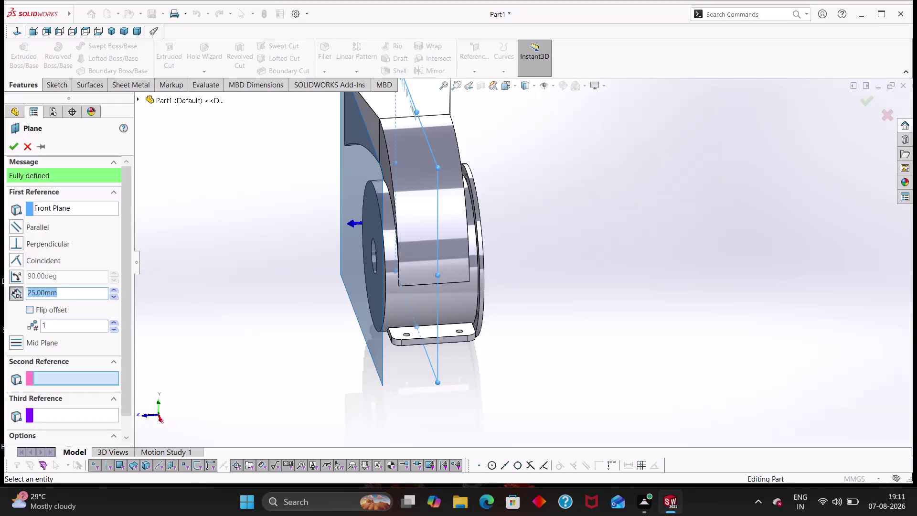
Create Plane3, 25 mm from the Front Plane, and start Sketch17 on it.
click(14, 142)
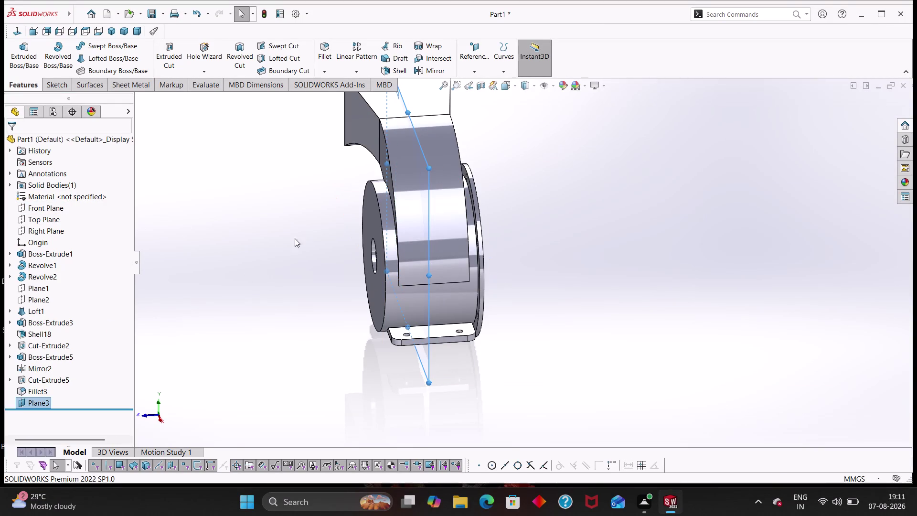
right_click(21, 402)
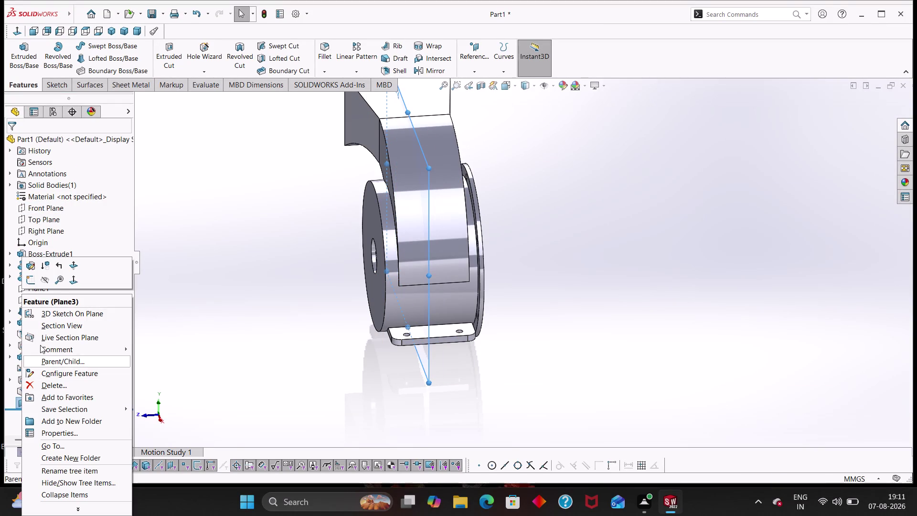
click(32, 277)
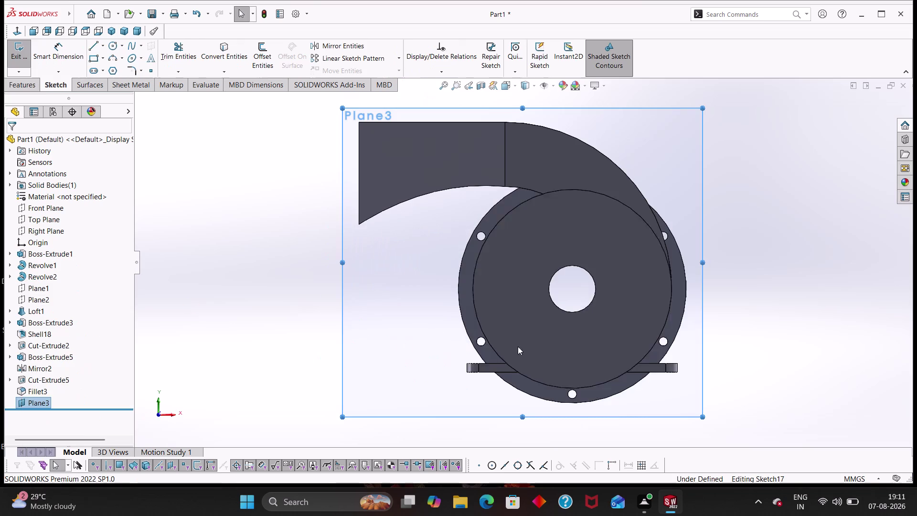
scroll(down, 3)
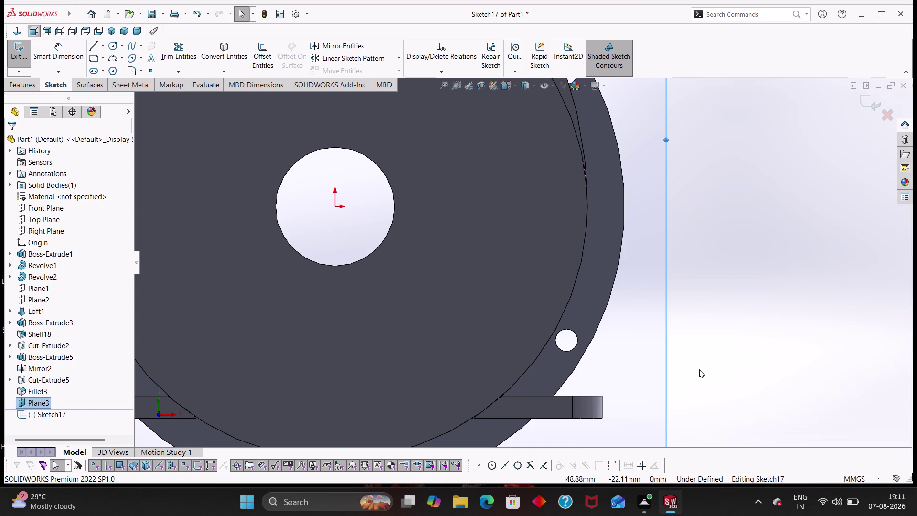
right_drag(700, 368, 661, 365)
right_drag(738, 329, 664, 342)
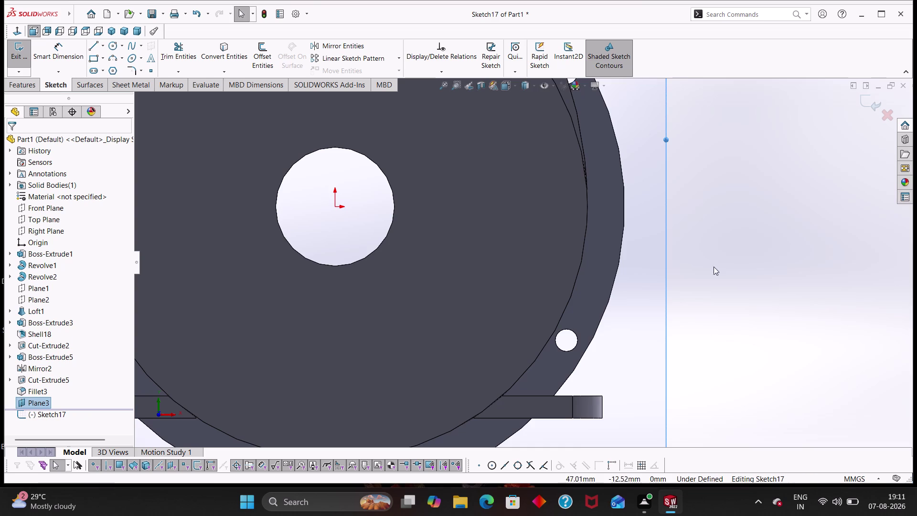
right_drag(775, 240, 683, 256)
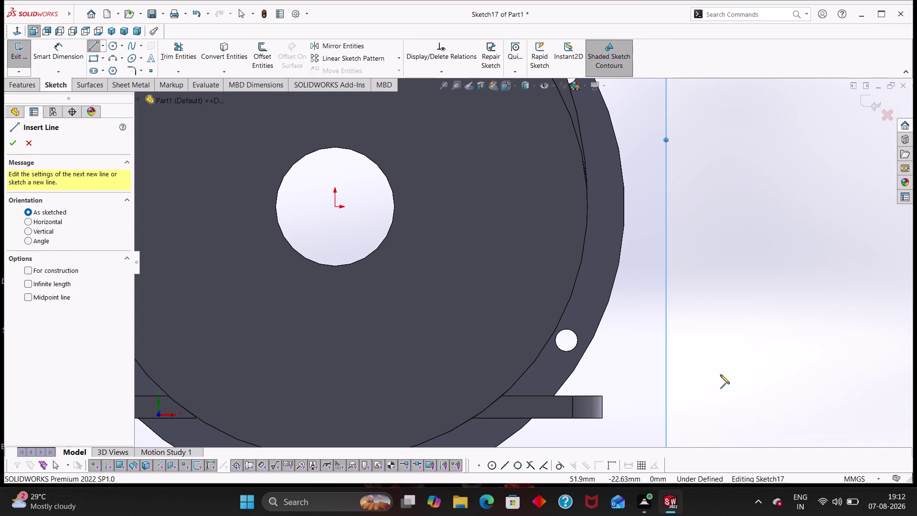
Orbit and pan the housing to inspect the right mounting foot.
middle_drag(720, 375, 705, 391)
middle_drag(706, 391, 723, 389)
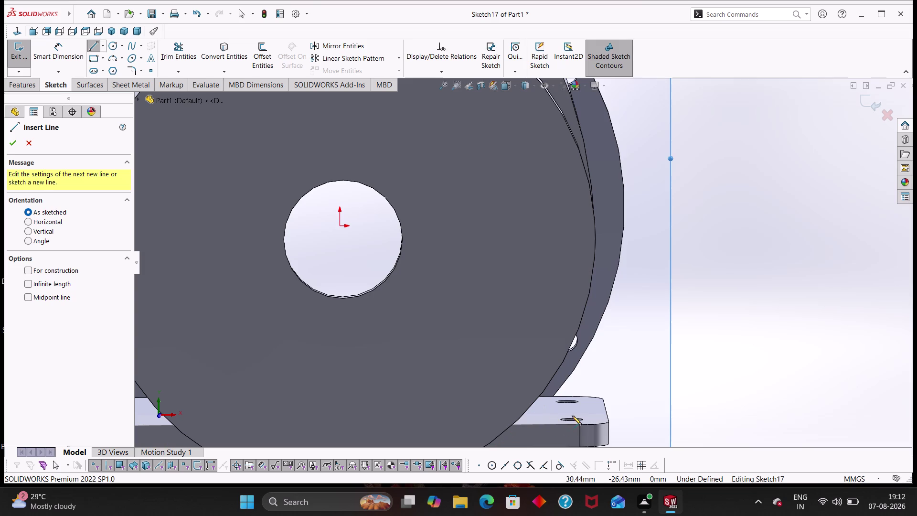
middle_drag(689, 363, 656, 392)
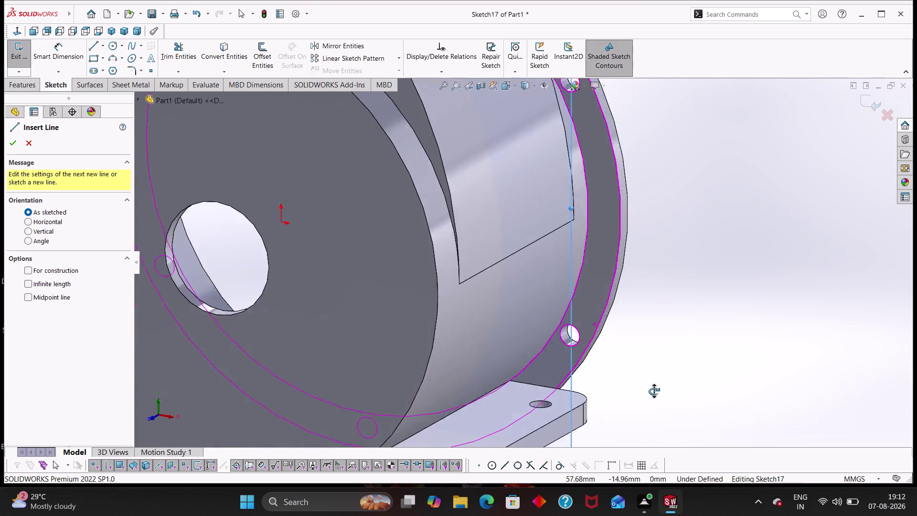
middle_drag(656, 392, 654, 376)
scroll(up, 3)
middle_drag(601, 364, 616, 364)
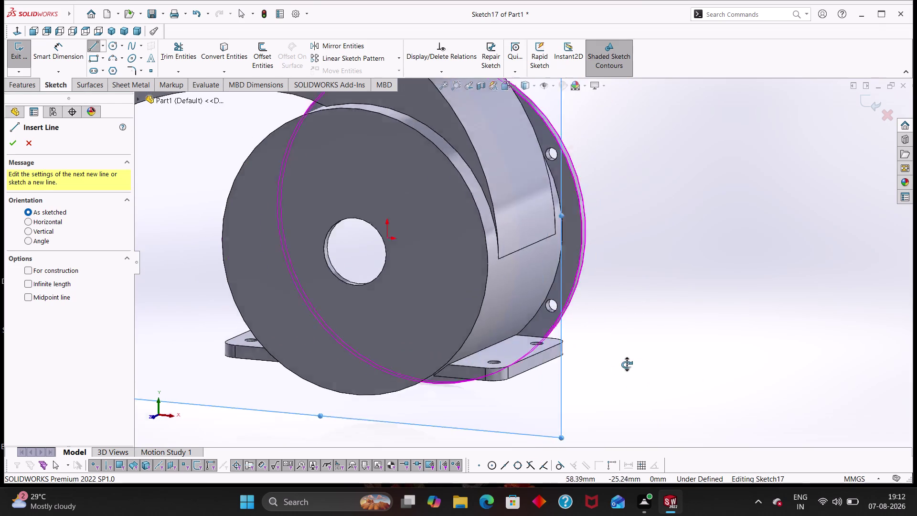
middle_drag(615, 365, 636, 369)
scroll(down, 3)
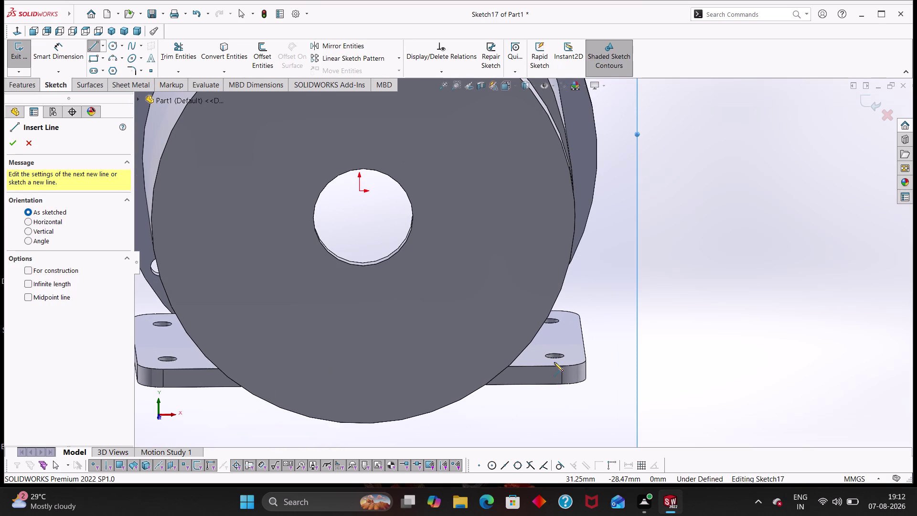
scroll(down, 3)
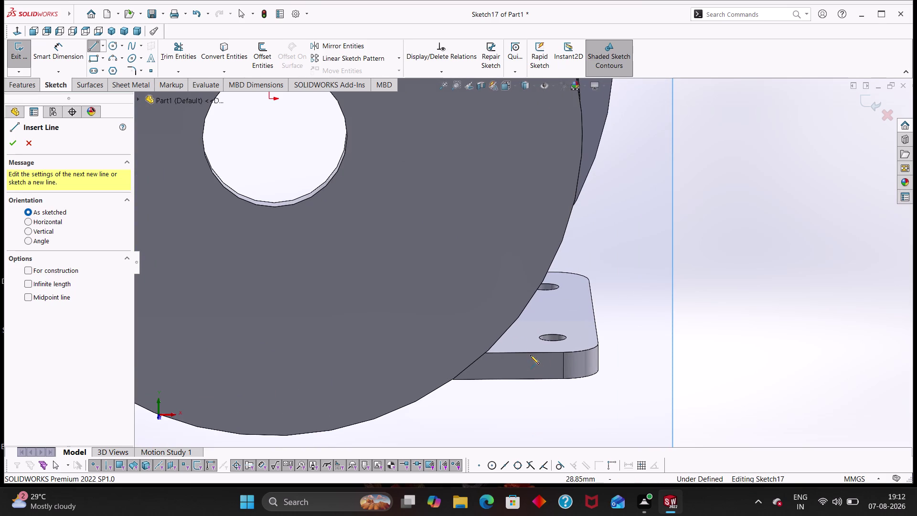
middle_drag(532, 351, 528, 316)
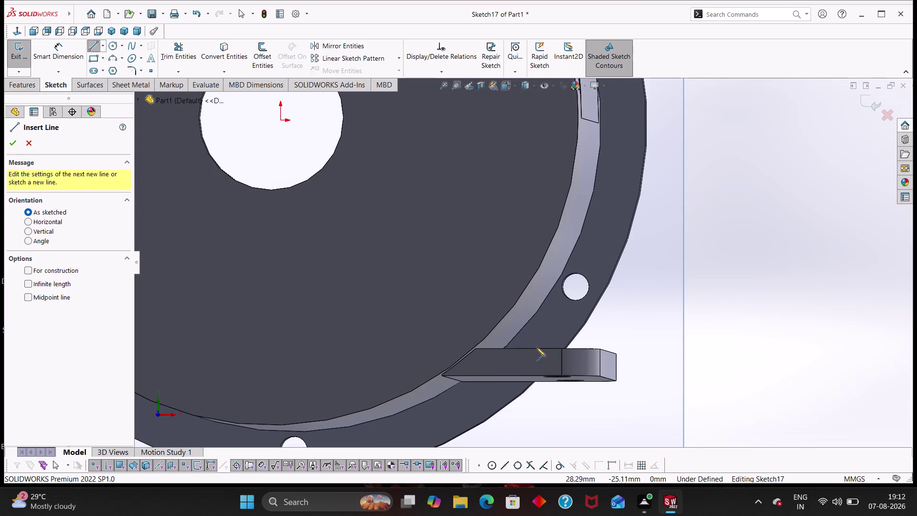
middle_drag(601, 336, 604, 345)
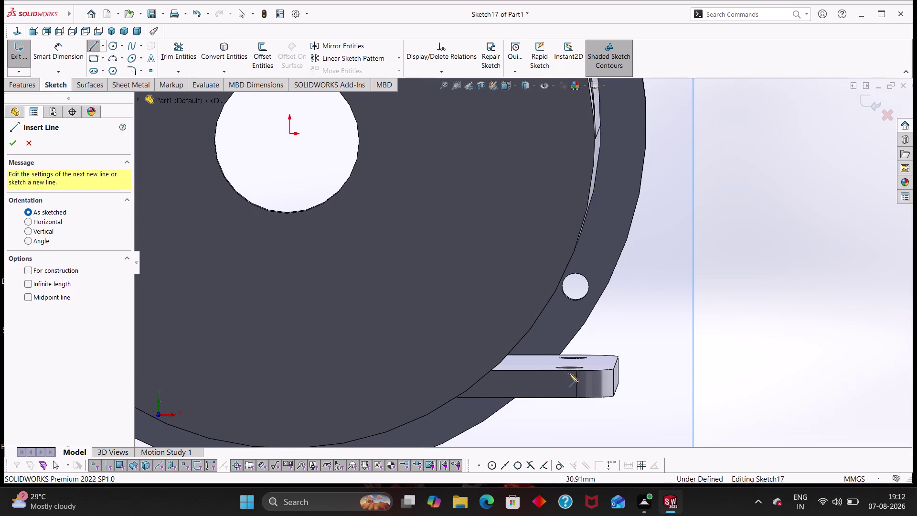
Select Plane3 and view it Normal To.
click(31, 142)
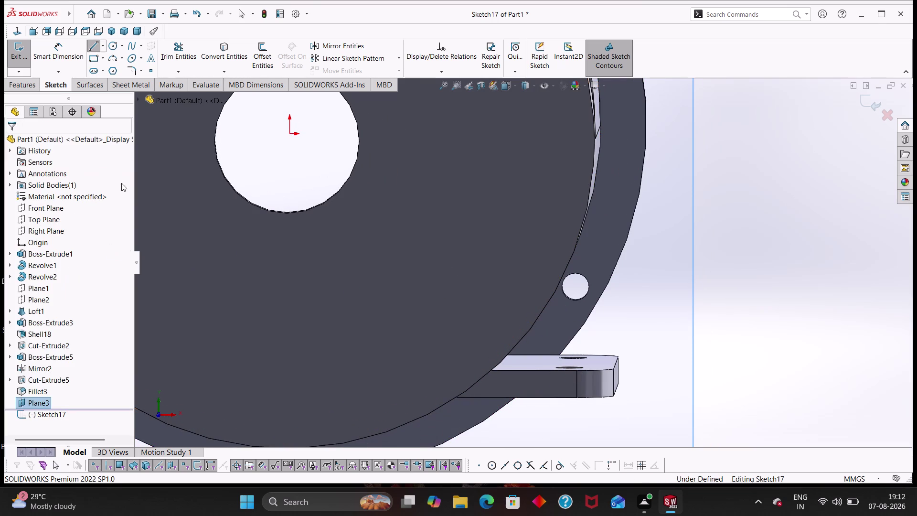
right_click(464, 331)
click(745, 318)
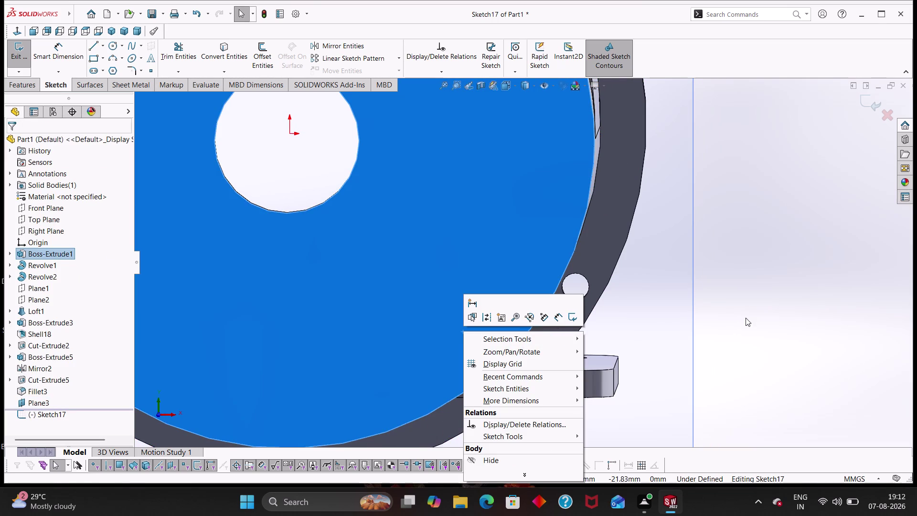
click(37, 401)
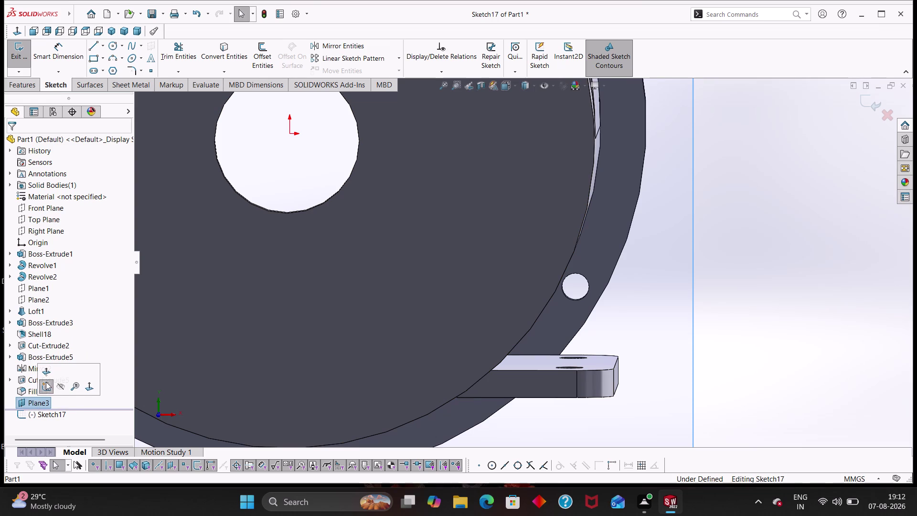
click(88, 390)
scroll(down, 3)
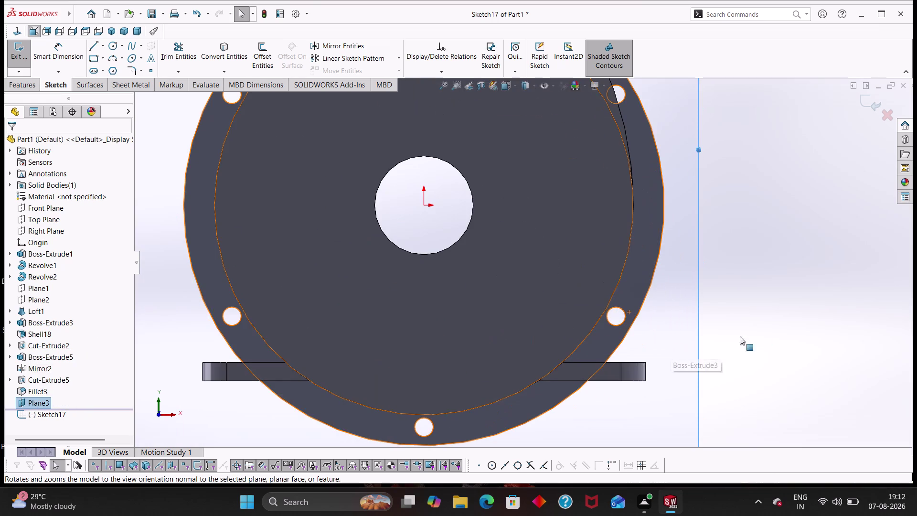
Draw a vertical line from the right foot's top edge to the flange's outer edge.
right_drag(764, 331, 702, 333)
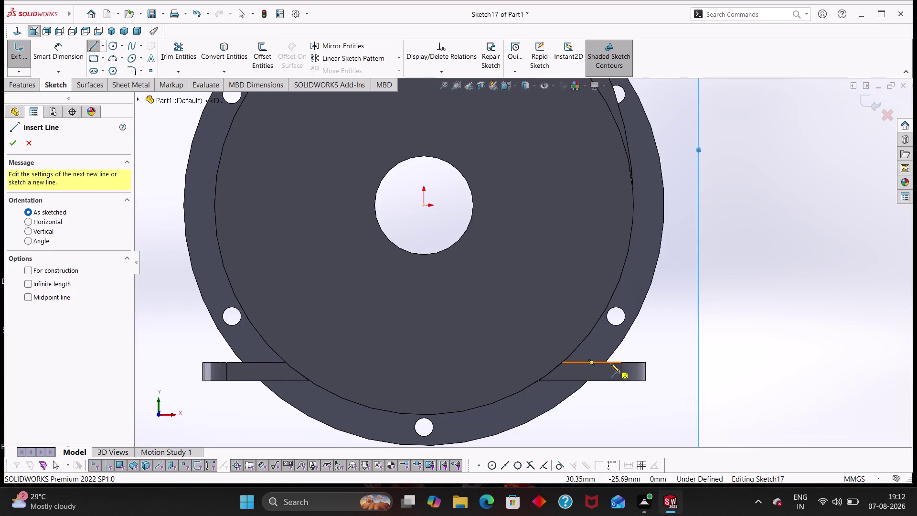
click(611, 363)
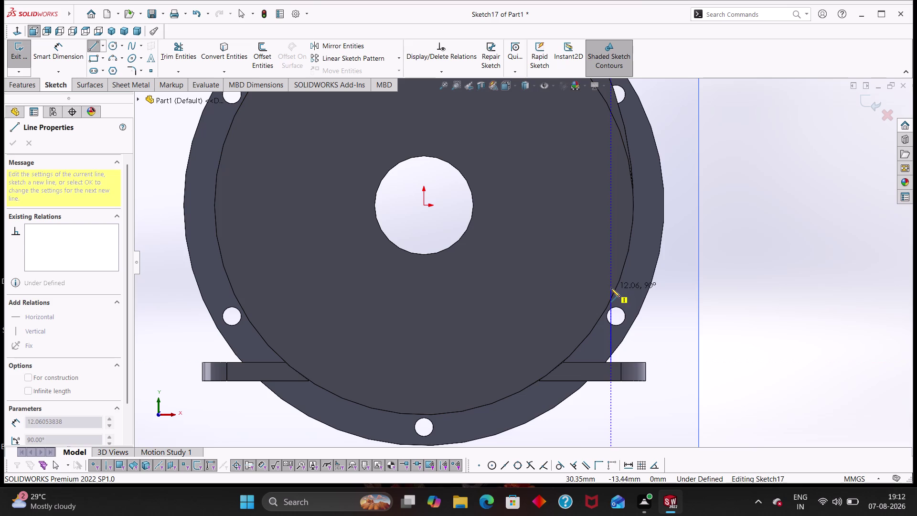
click(611, 288)
key(Escape)
key(Escape)
scroll(down, 3)
scroll(down, 3)
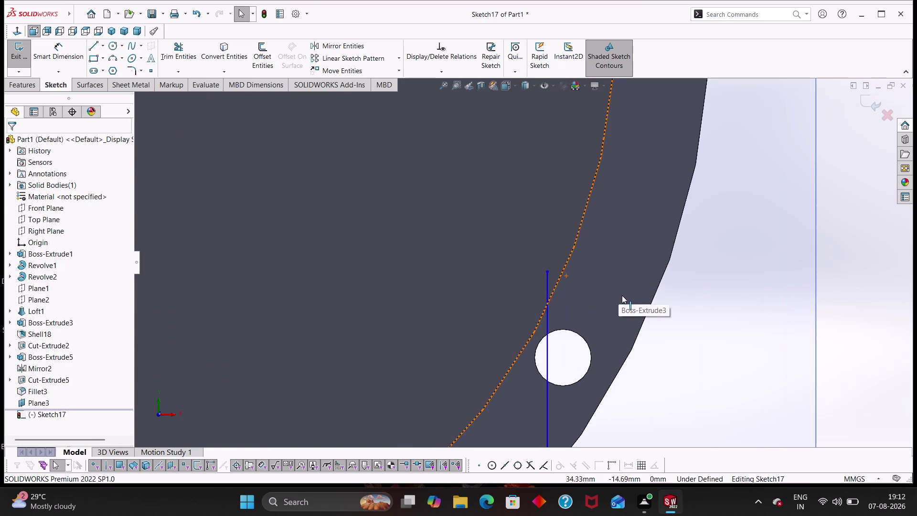
scroll(up, 3)
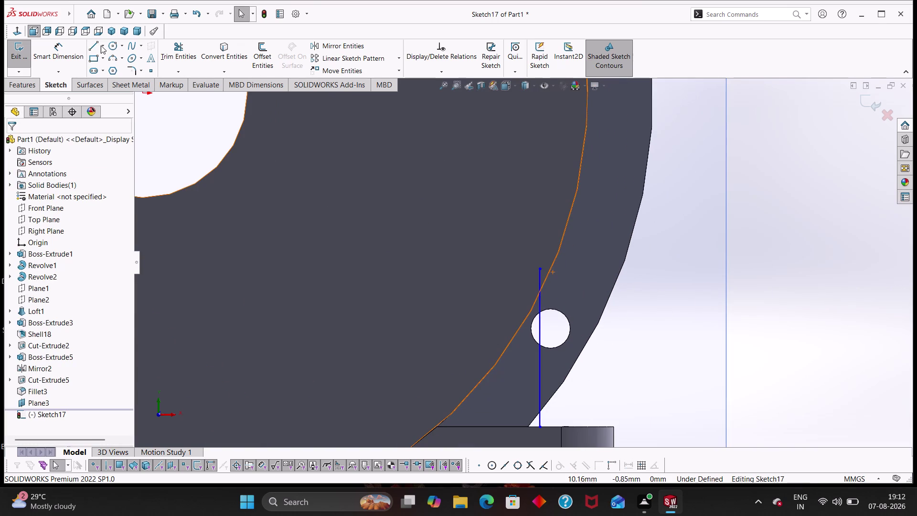
click(224, 55)
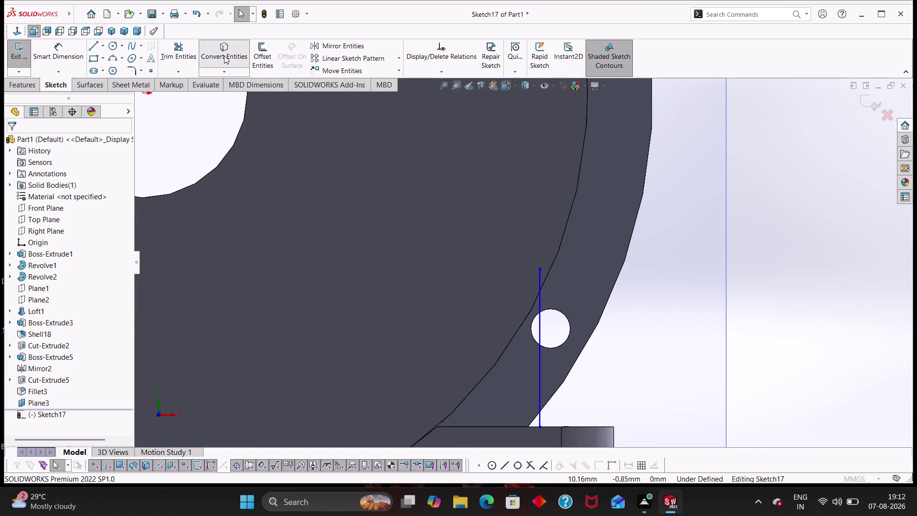
Convert the flange's outer edge into the sketch, then undo a trial trim.
click(521, 328)
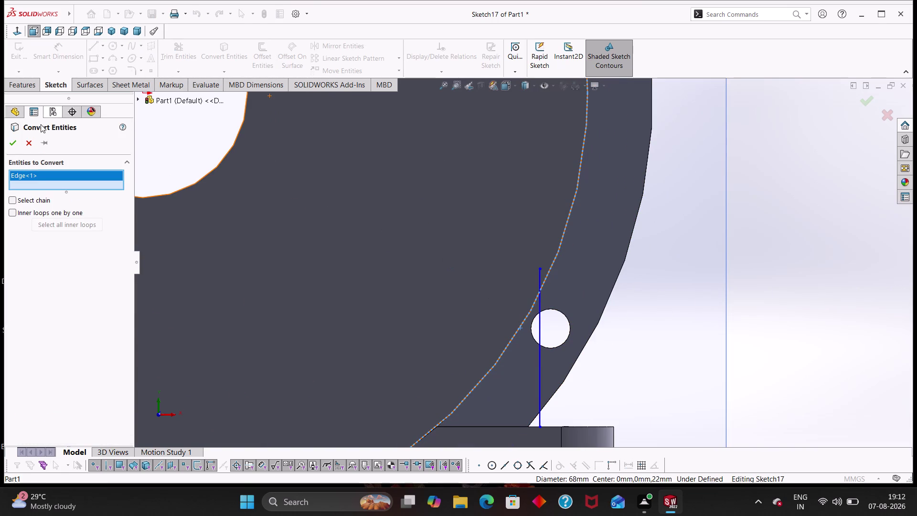
click(17, 144)
click(176, 52)
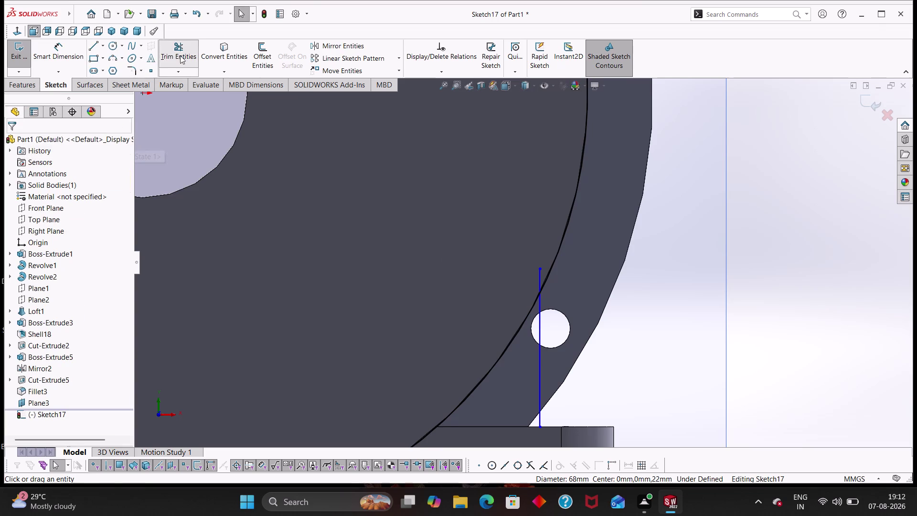
click(563, 238)
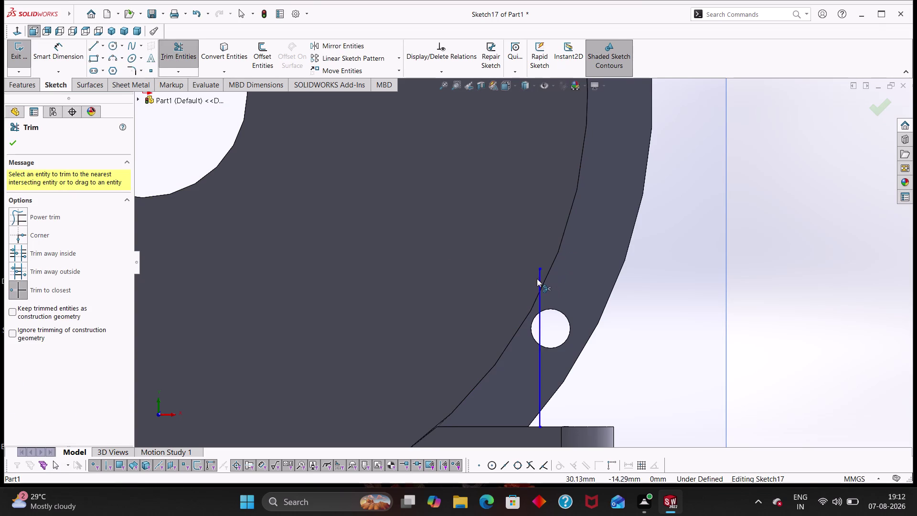
key(Escape)
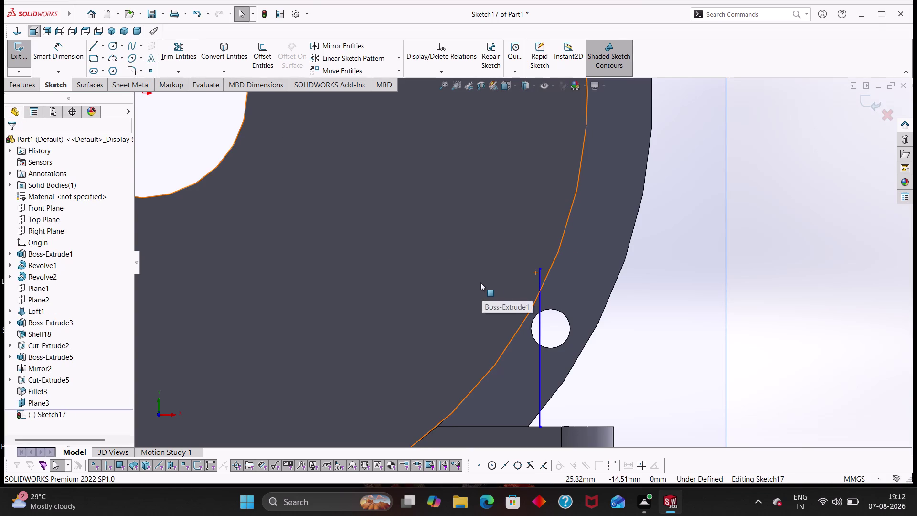
key(ctrl+z)
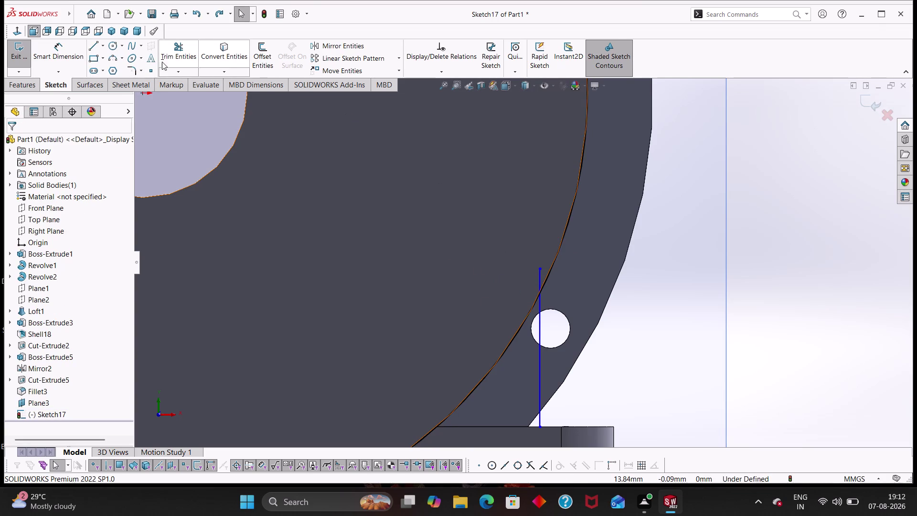
Retry Trim Entities on the sketch lines near the curved edge.
click(172, 53)
click(537, 278)
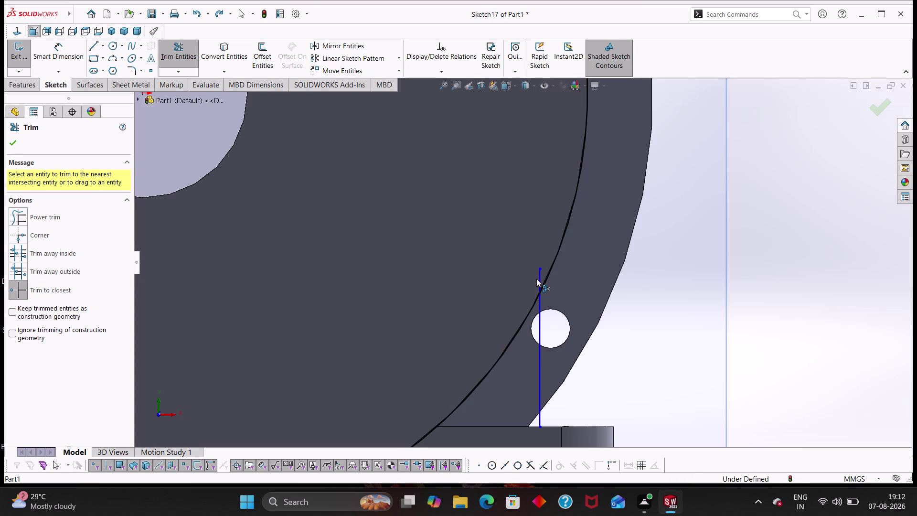
key(Escape)
click(181, 53)
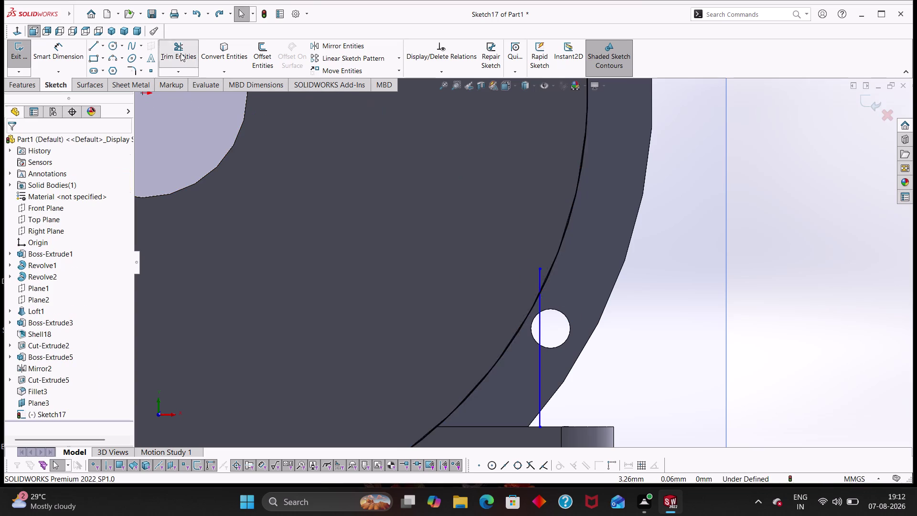
click(540, 270)
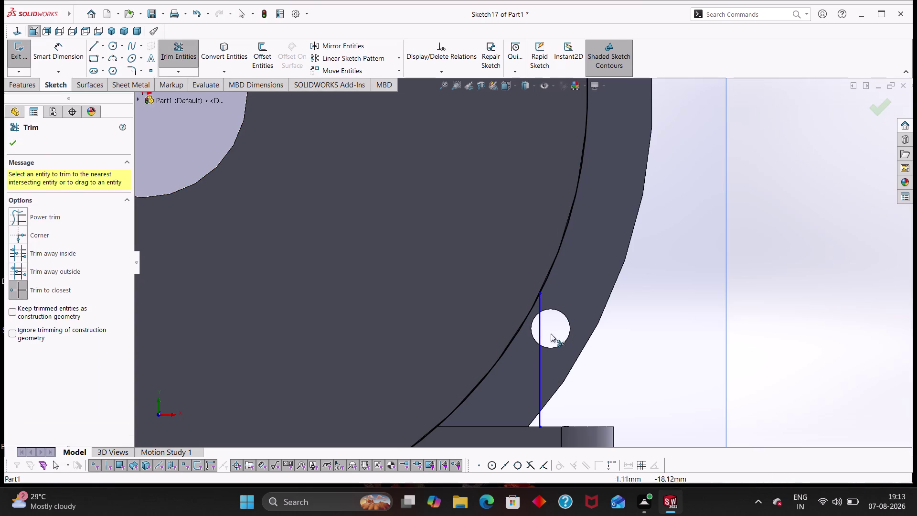
key(Escape)
scroll(down, 3)
scroll(up, 3)
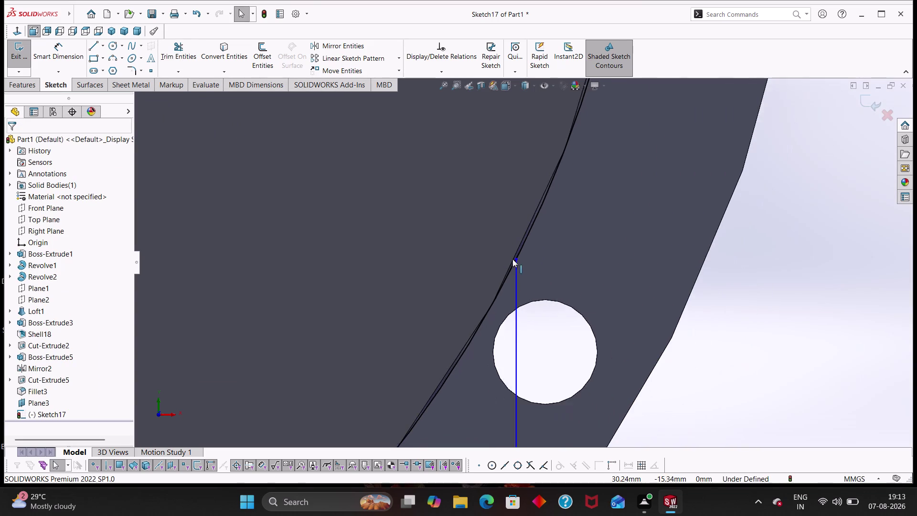
scroll(up, 3)
scroll(up, 3)
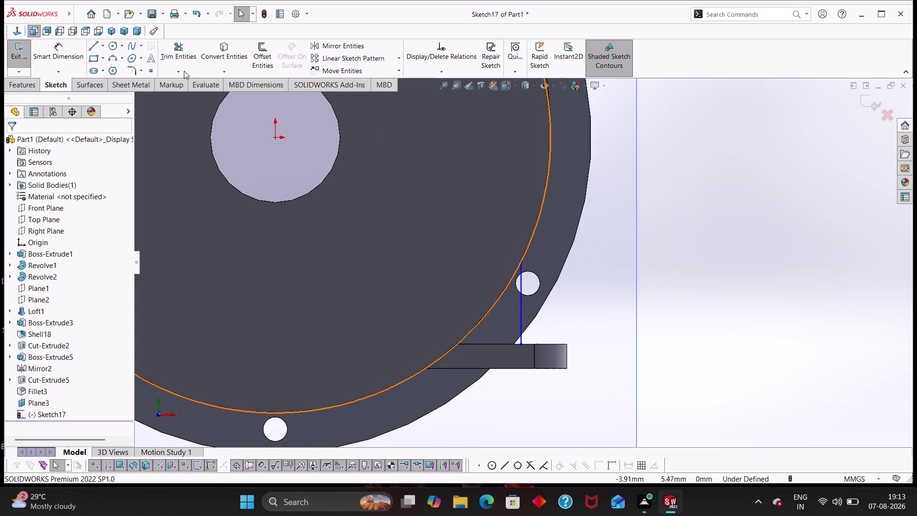
Trim away the unwanted rib sketch segment with Trim to closest.
click(189, 61)
click(556, 170)
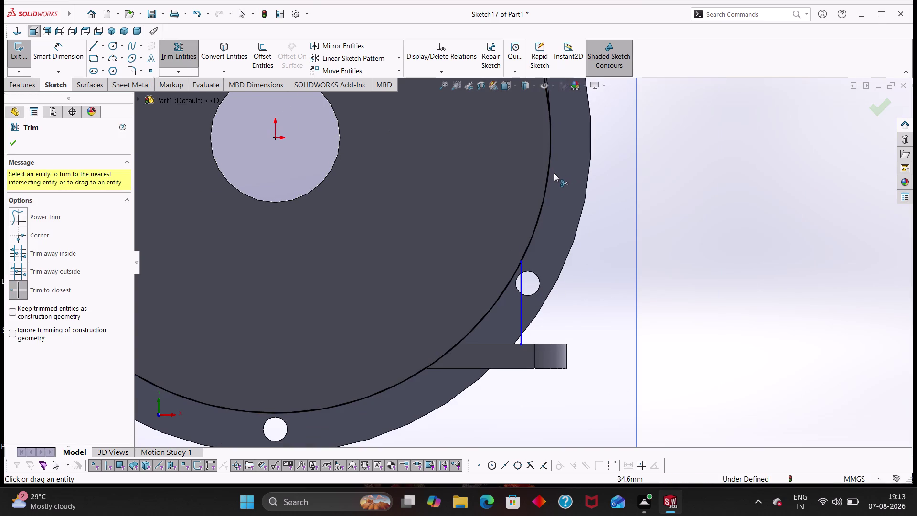
click(548, 172)
key(Escape)
key(Escape)
key(Escape)
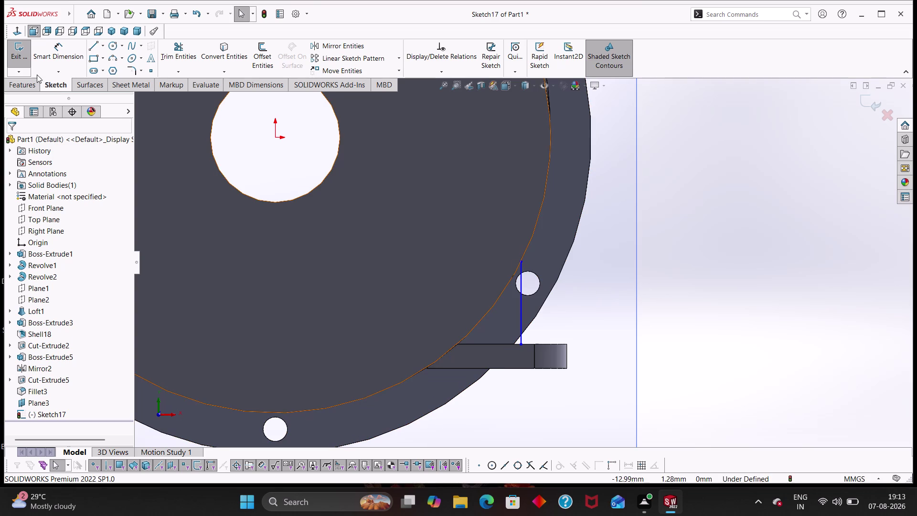
click(232, 60)
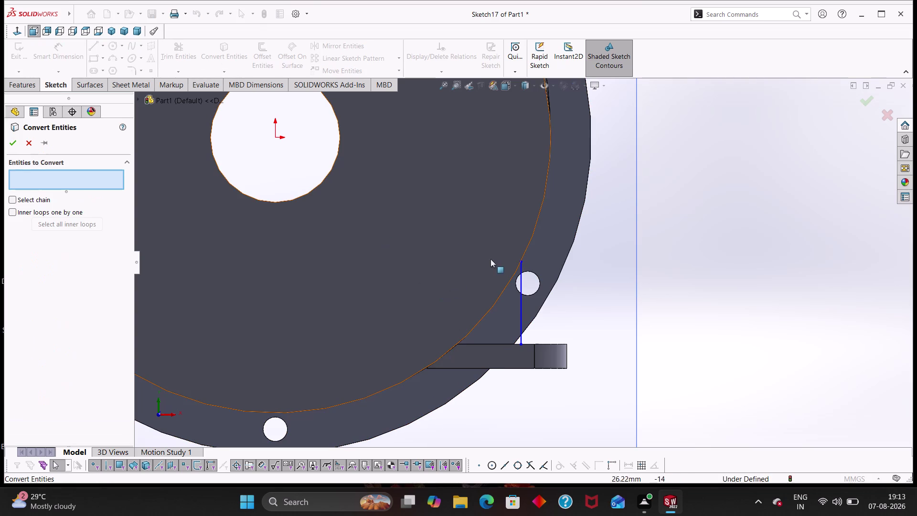
Convert the housing's circular outer edge into Sketch17.
click(533, 237)
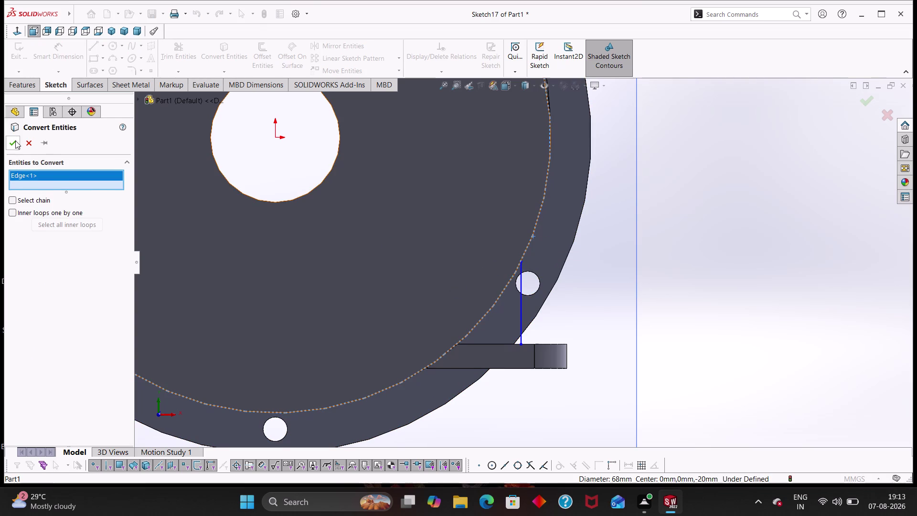
click(15, 141)
key(Escape)
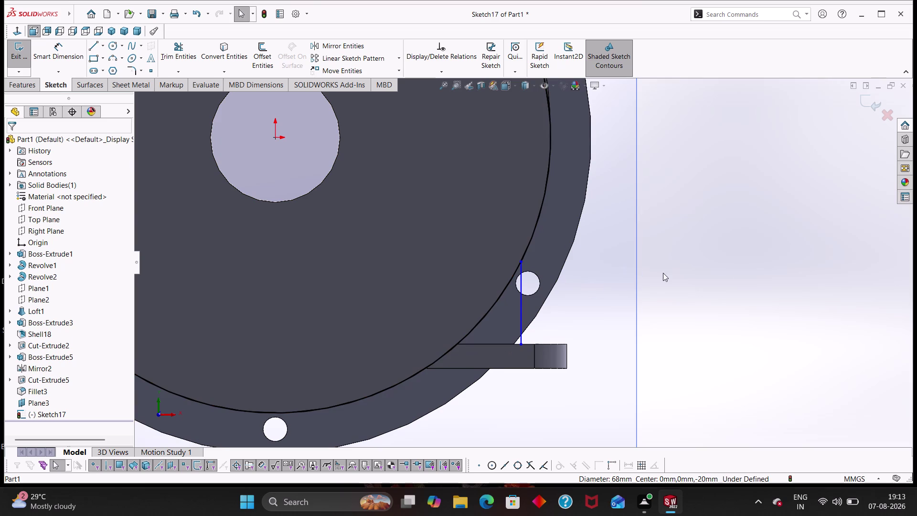
right_drag(731, 266, 601, 271)
key(Escape)
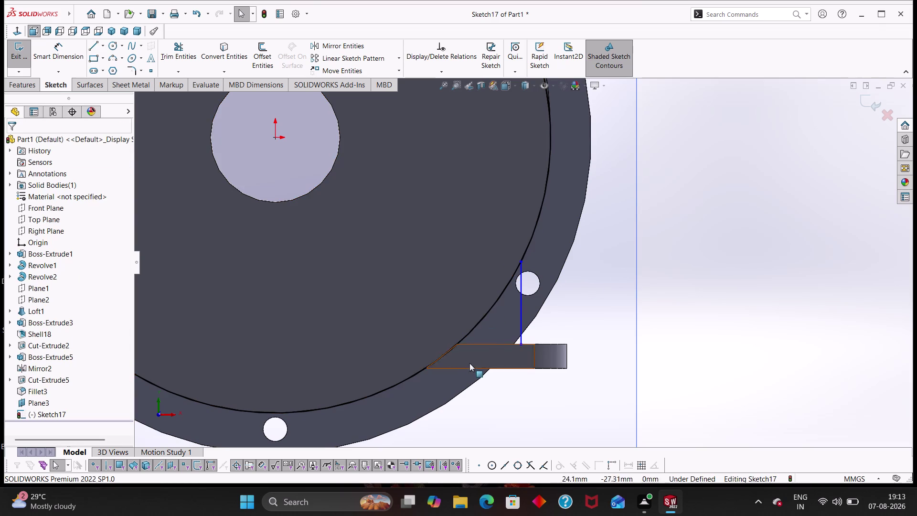
key(Escape)
key(Escape)
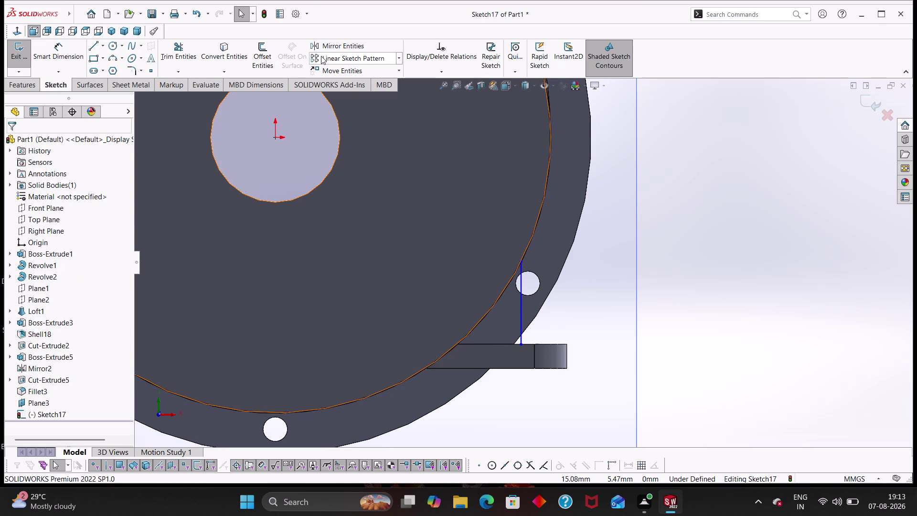
Convert the base plate's top edge into Sketch17.
click(212, 54)
scroll(down, 3)
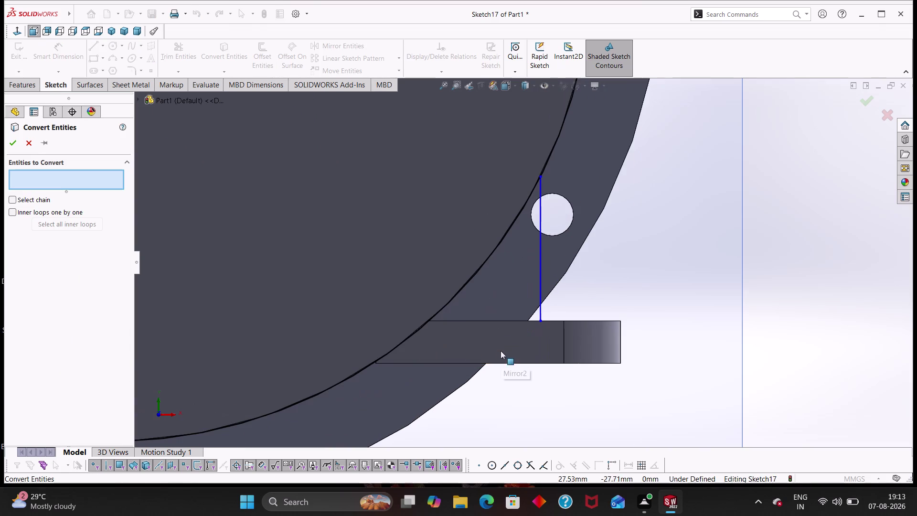
click(493, 322)
click(7, 144)
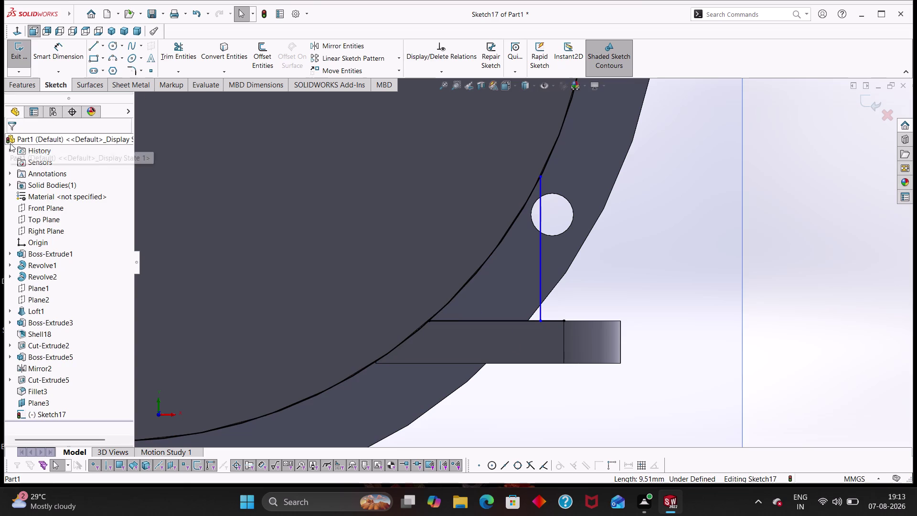
key(Escape)
scroll(down, 3)
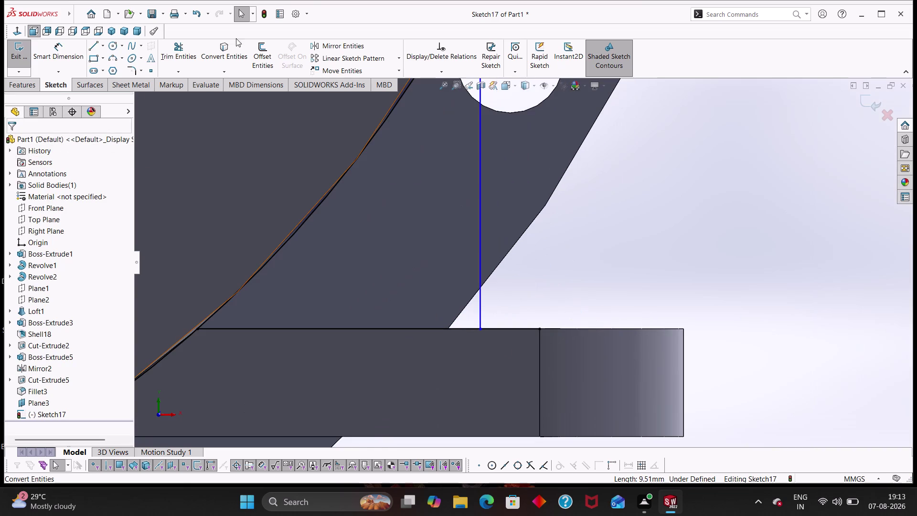
Trim the base edge line and excess arc, then orbit to check the triangle.
click(186, 48)
click(519, 329)
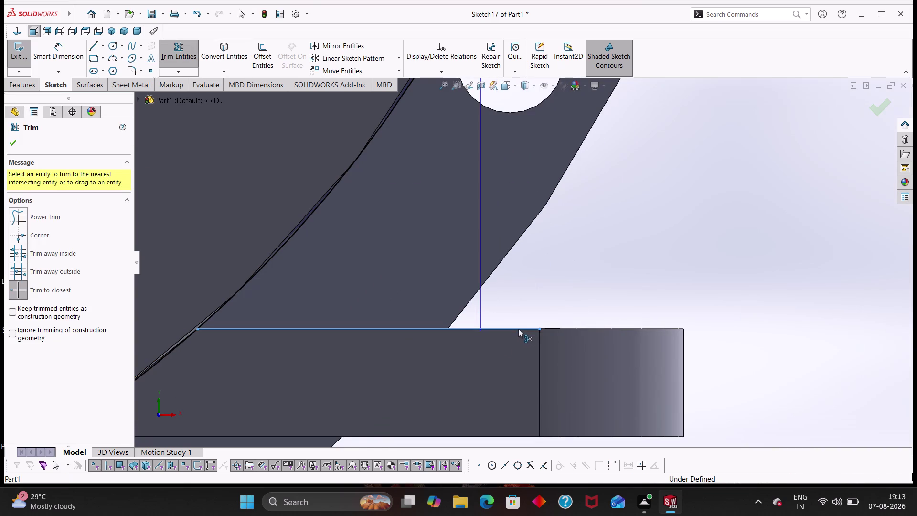
scroll(up, 3)
scroll(up, 3)
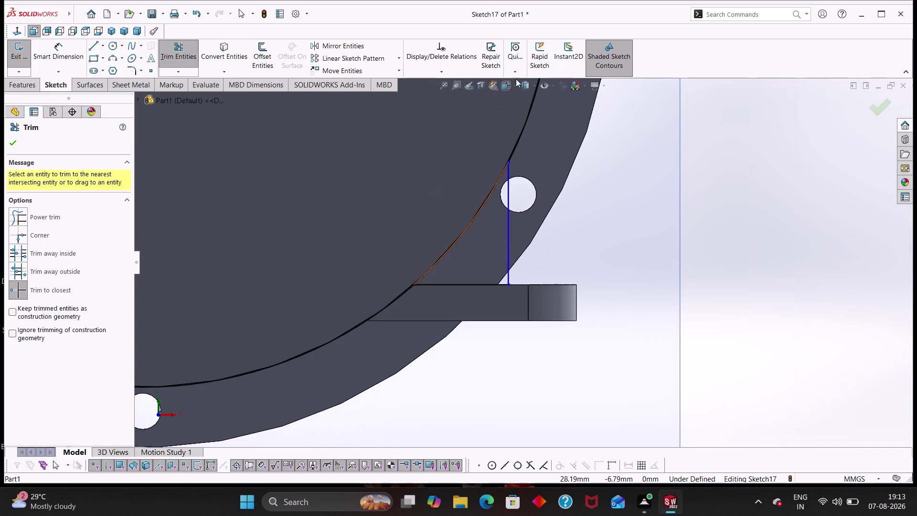
click(530, 124)
key(Escape)
key(Escape)
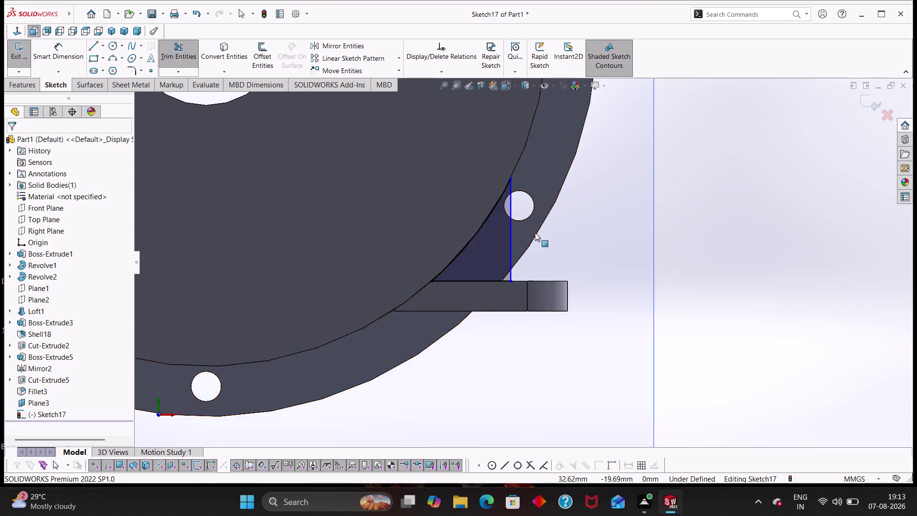
key(Escape)
middle_drag(687, 234, 664, 273)
key(Escape)
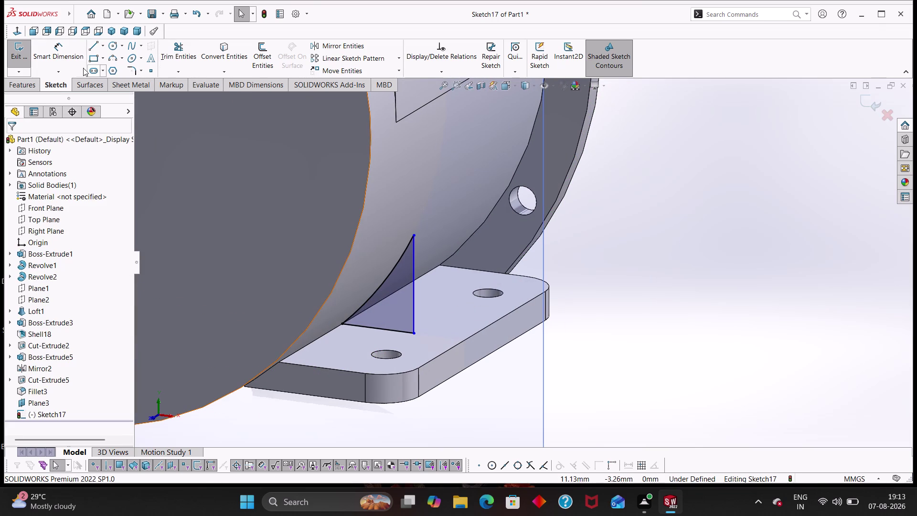
click(27, 81)
Extrude the triangle in the reversed direction to 2 mm, creating Boss-Extrude6.
click(29, 60)
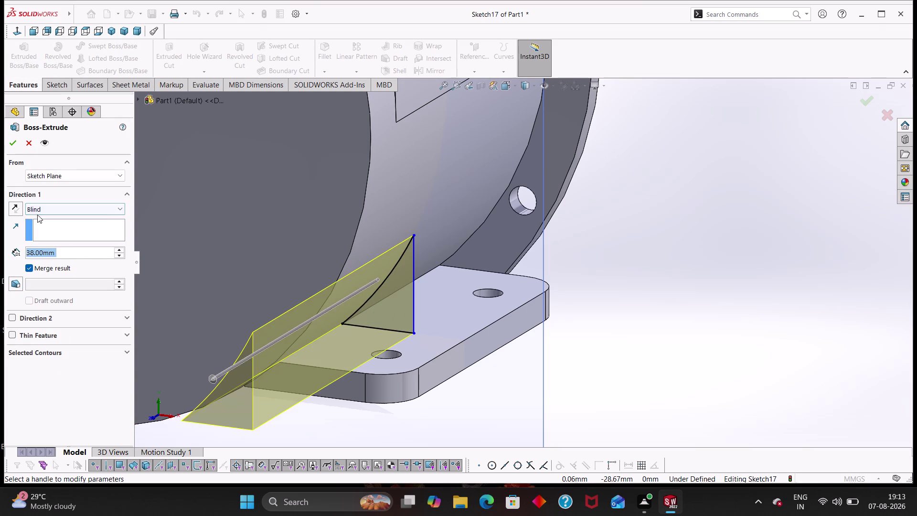
click(16, 211)
drag(71, 255, 0, 254)
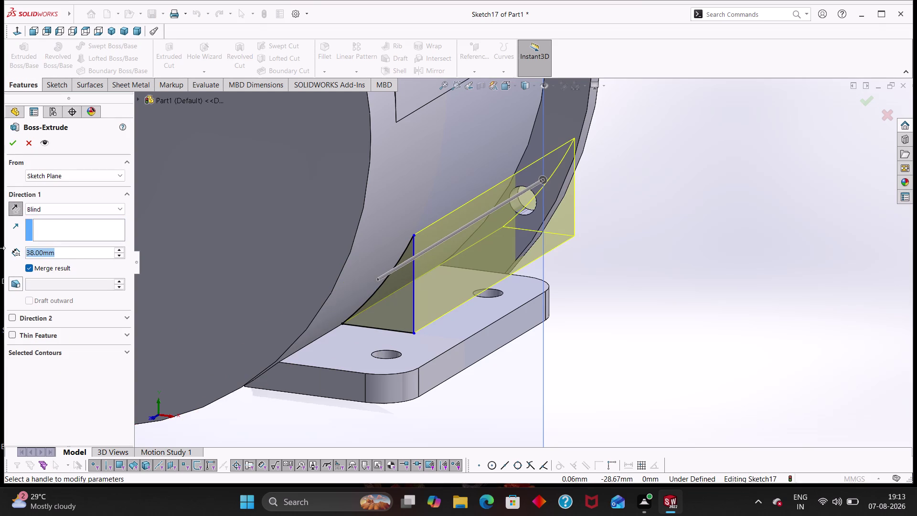
key(2)
key(Return)
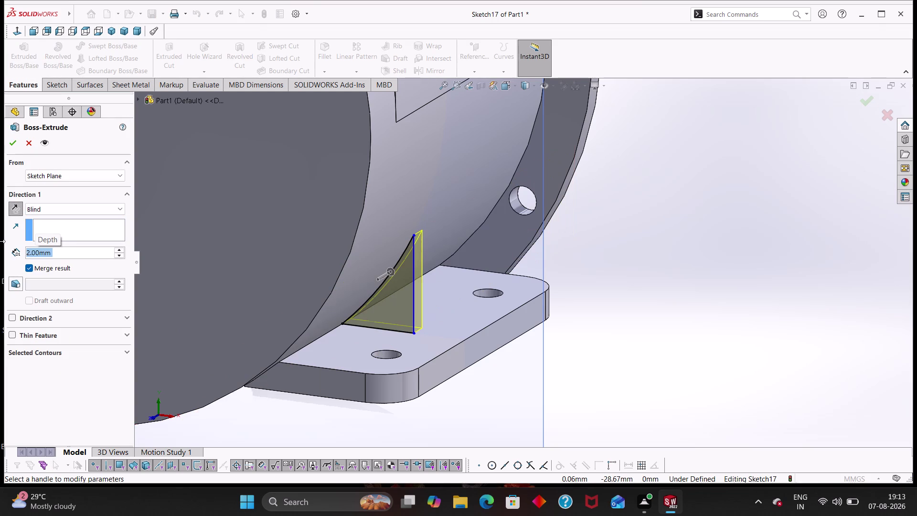
click(17, 143)
click(604, 344)
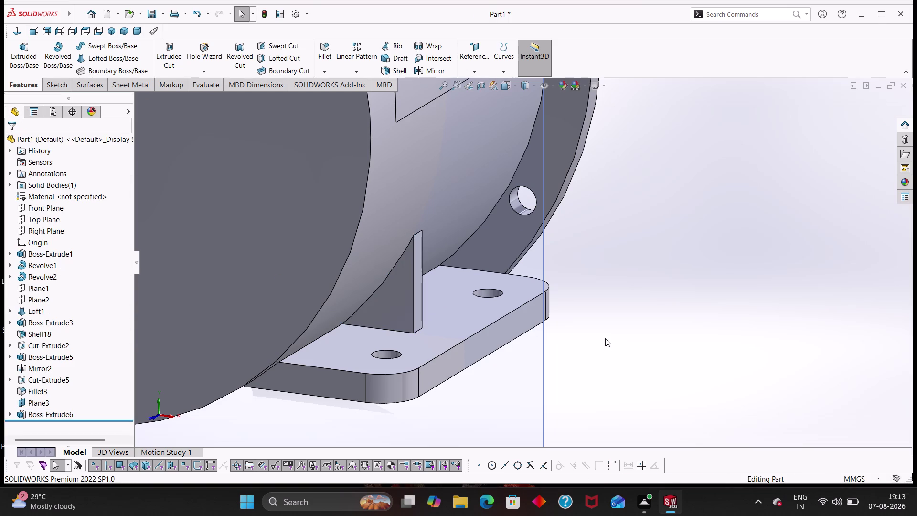
Orbit out to the whole housing and select the Front Plane.
middle_drag(617, 325, 586, 340)
scroll(up, 3)
scroll(up, 3)
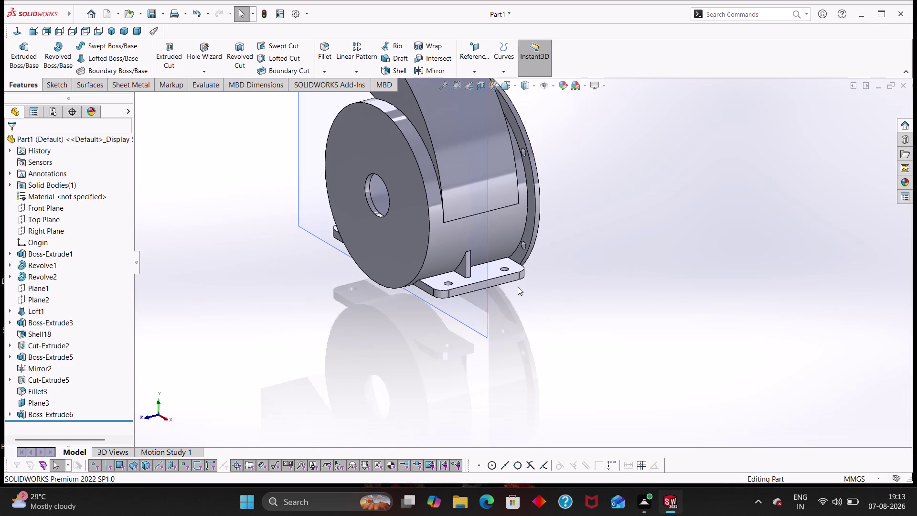
middle_drag(530, 296, 548, 326)
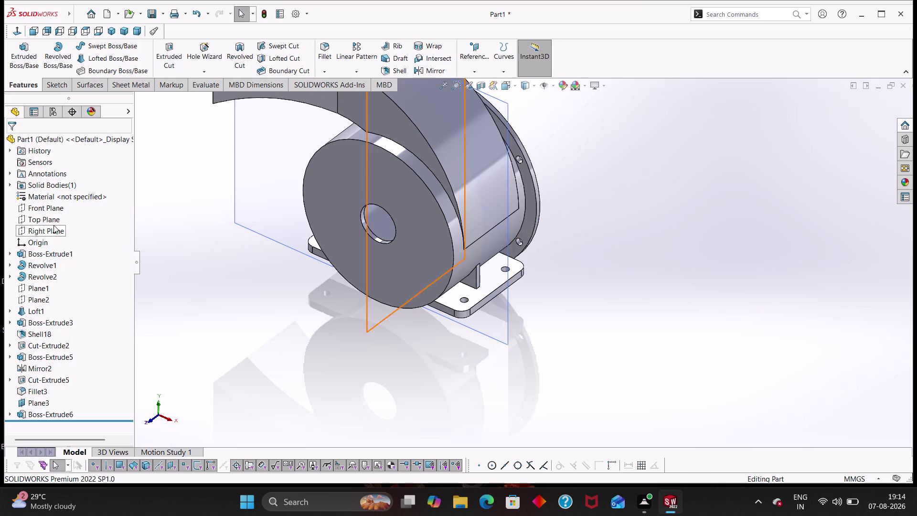
click(50, 210)
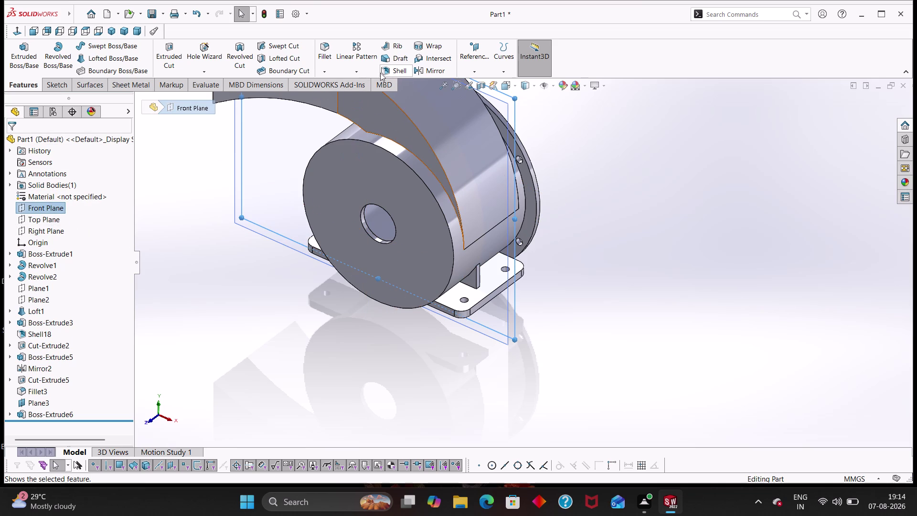
Mirror the new rib across the Front Plane, creating Mirror3.
click(364, 70)
click(365, 104)
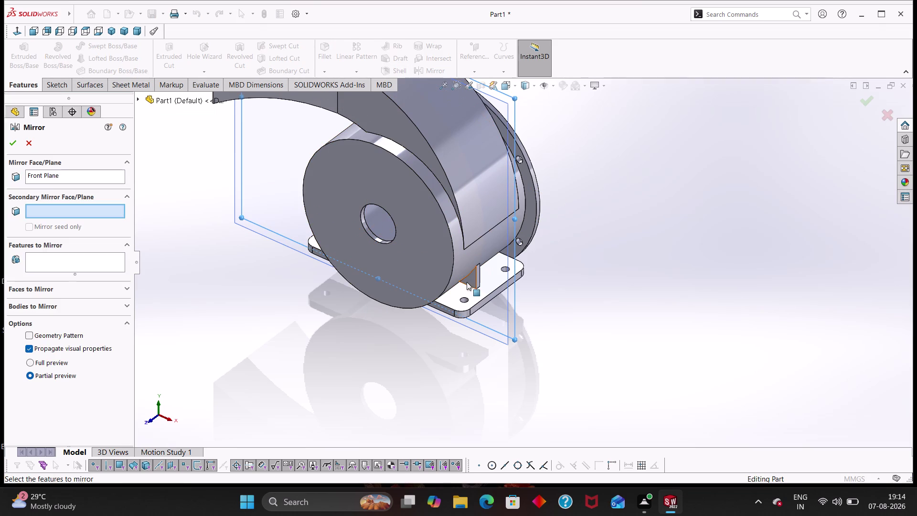
scroll(down, 3)
click(35, 258)
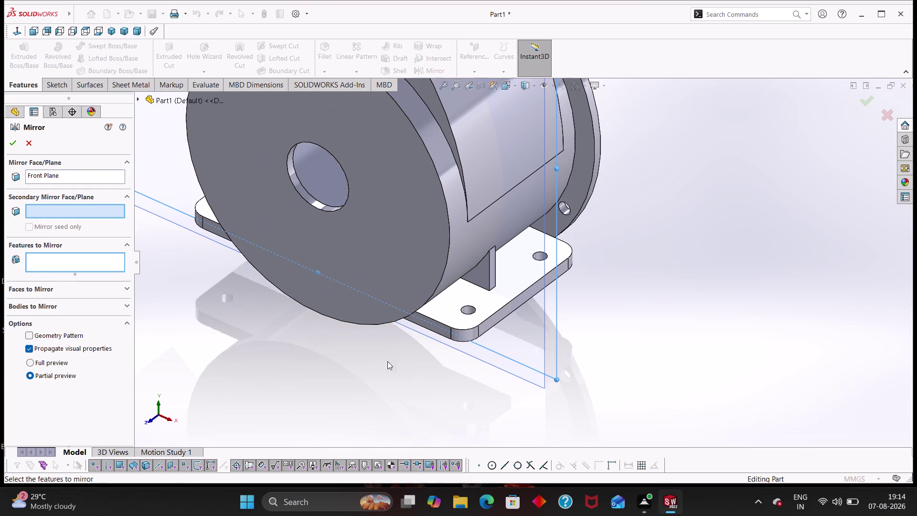
click(490, 275)
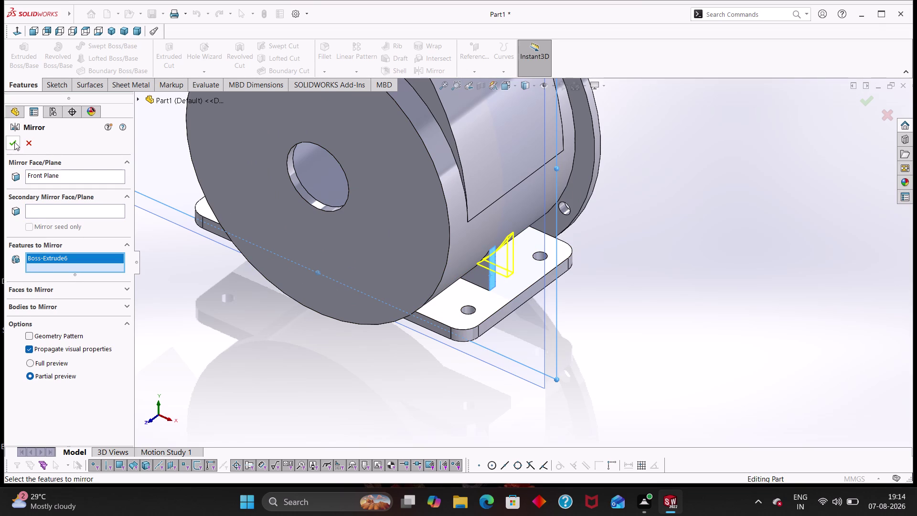
click(14, 142)
Select the Right Plane in the FeatureManager tree.
scroll(up, 3)
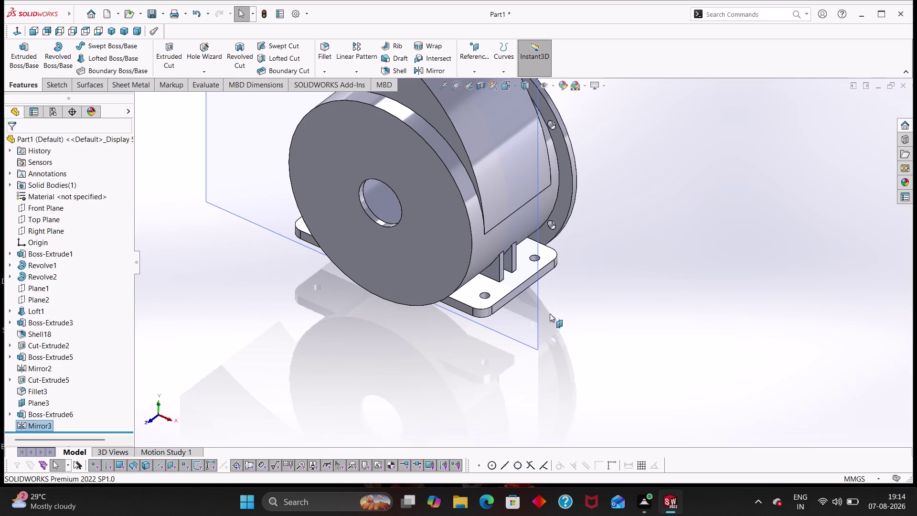
right_click(528, 328)
click(563, 317)
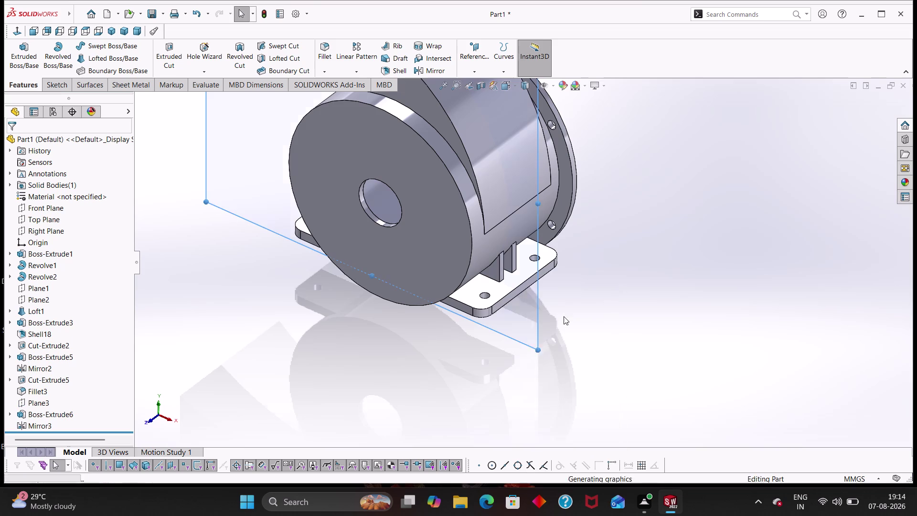
scroll(up, 3)
middle_click(500, 362)
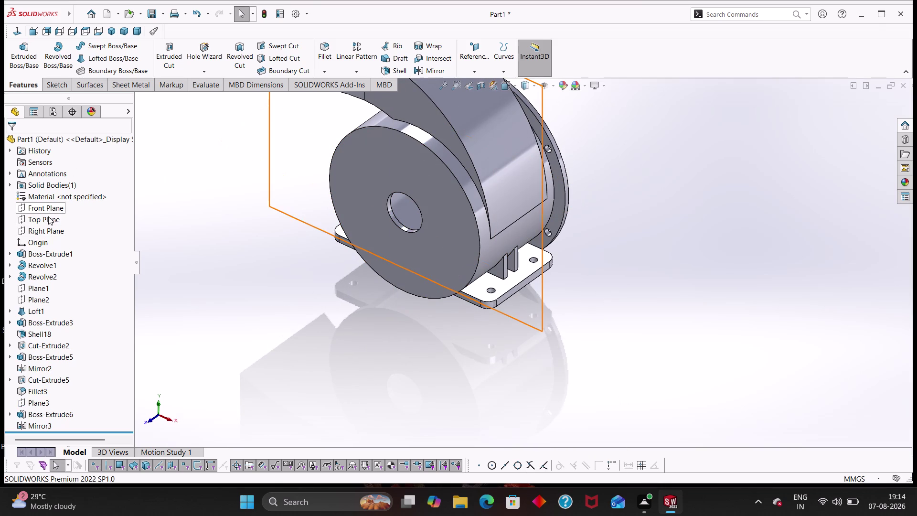
click(46, 229)
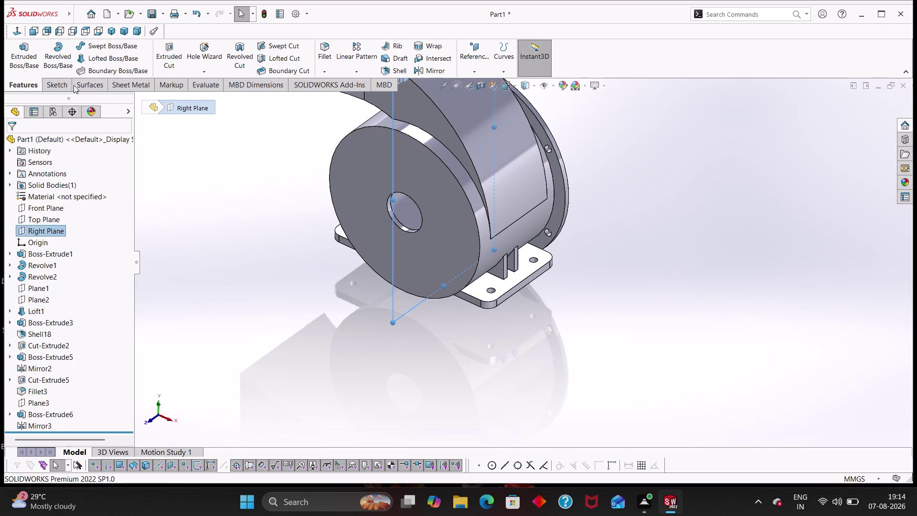
click(367, 69)
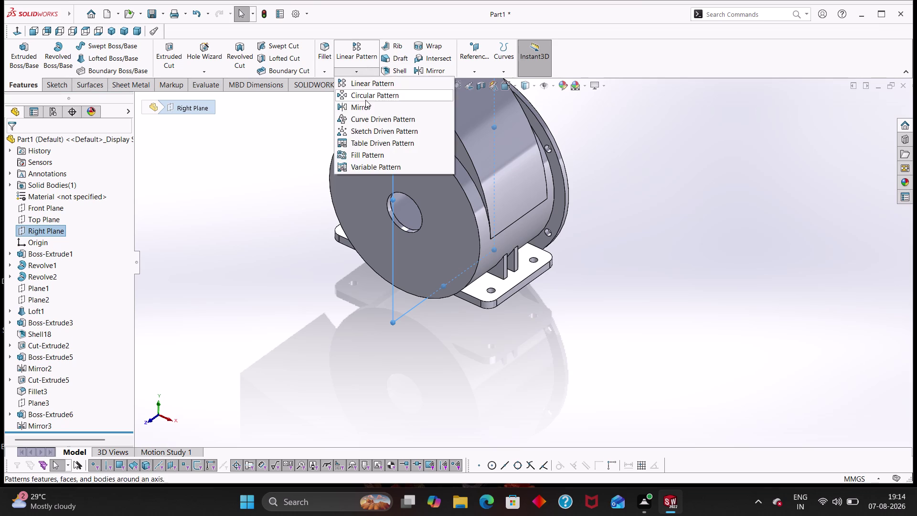
Add Boss-Extrude6 and Mirror3 to a Mirror about the Right Plane and accept it.
click(363, 106)
scroll(down, 3)
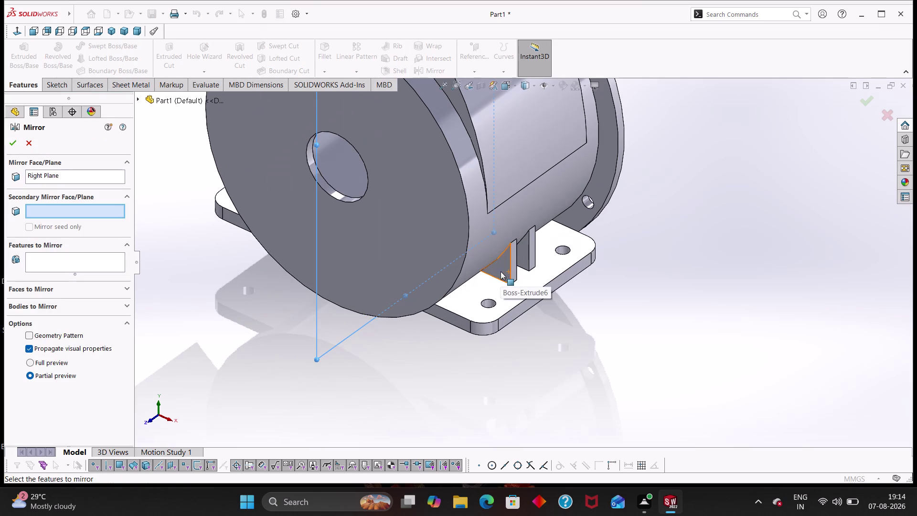
click(101, 259)
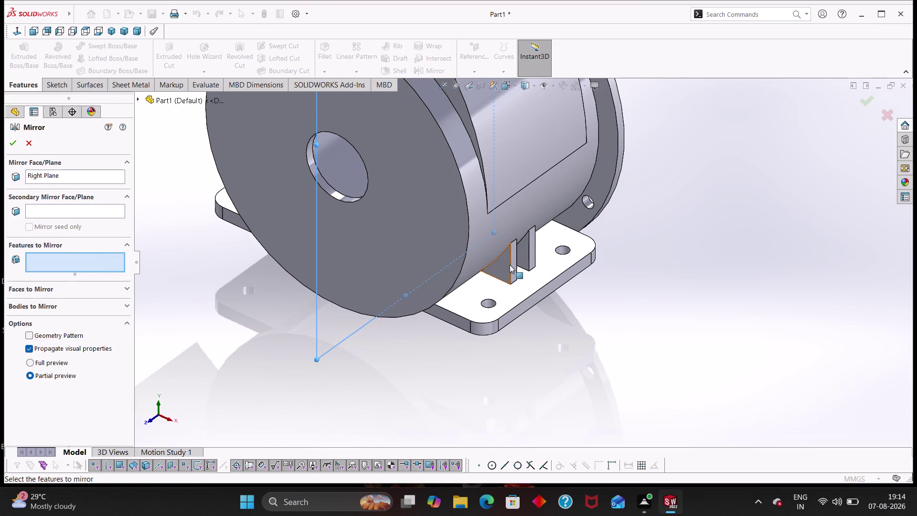
click(513, 264)
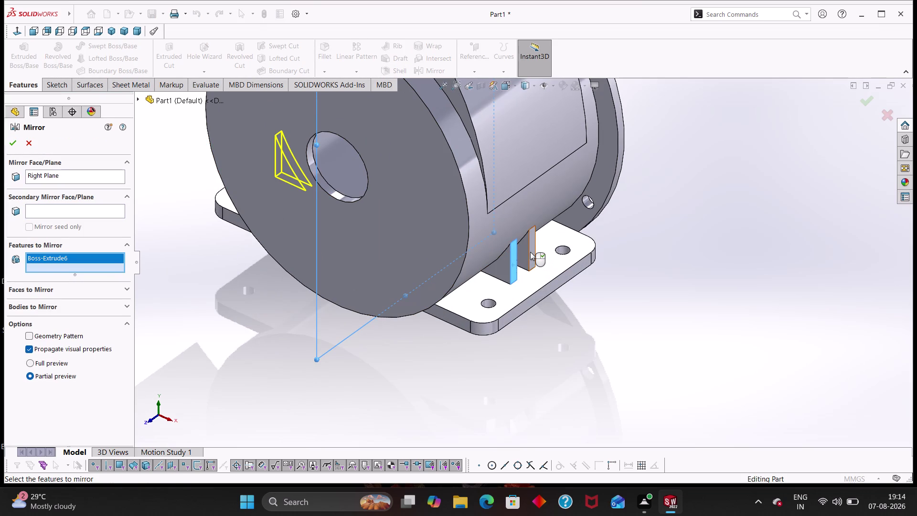
click(530, 252)
click(10, 143)
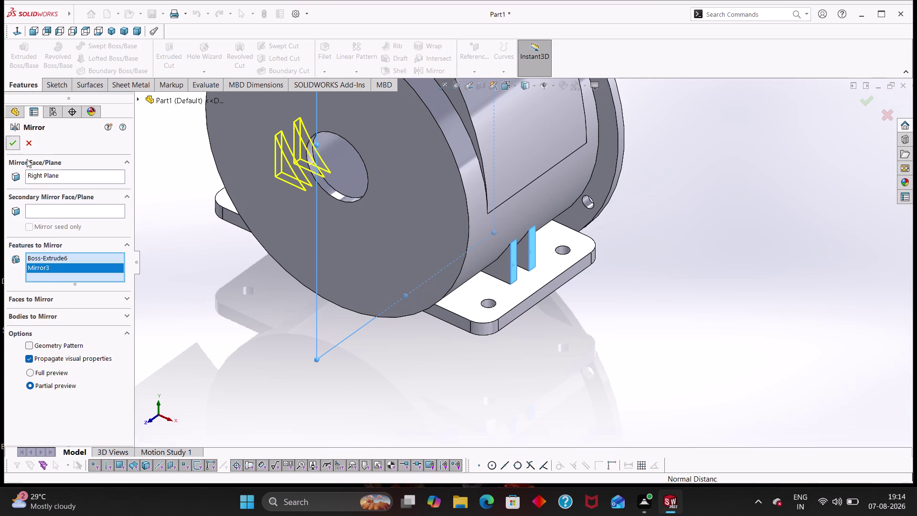
click(168, 257)
scroll(up, 3)
middle_drag(190, 231, 261, 242)
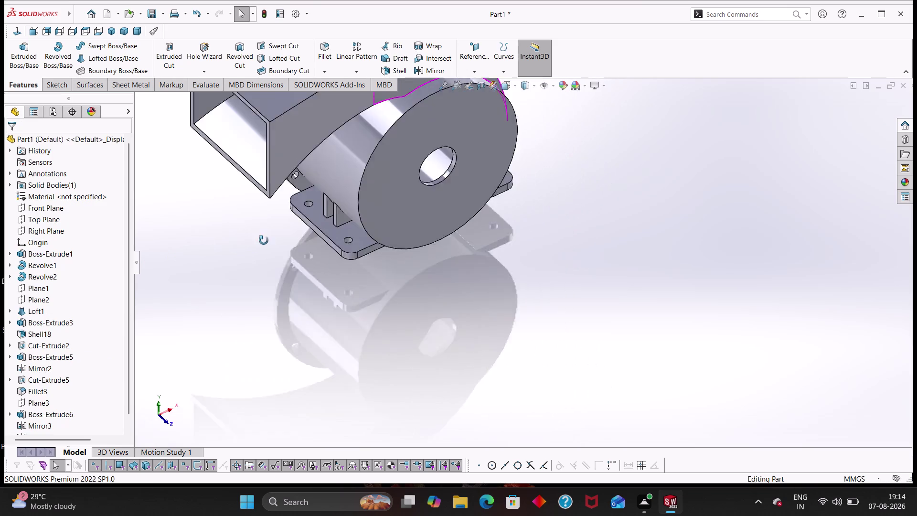
middle_drag(262, 242, 274, 222)
scroll(up, 3)
scroll(down, 3)
middle_drag(317, 243, 355, 271)
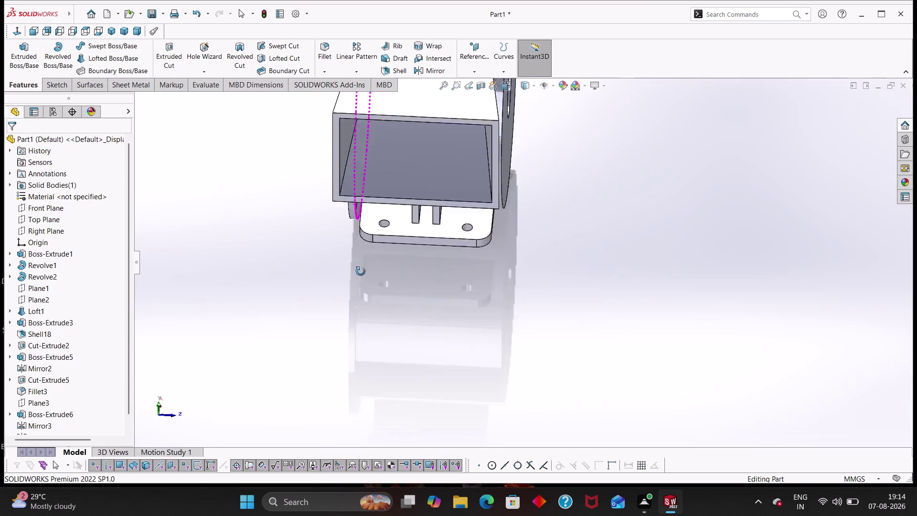
middle_drag(354, 271, 413, 243)
scroll(up, 3)
middle_drag(372, 312, 450, 354)
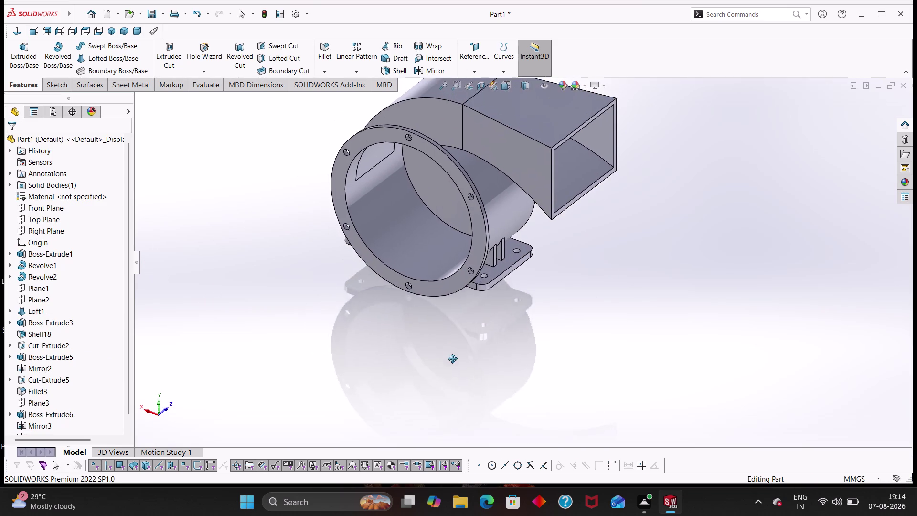
middle_drag(451, 354, 471, 369)
middle_drag(508, 332, 542, 323)
scroll(up, 3)
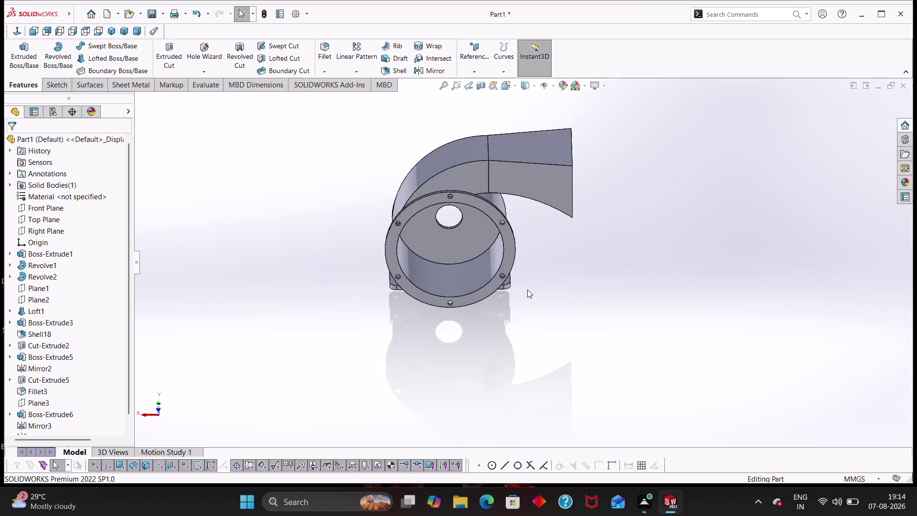
scroll(up, 3)
middle_drag(536, 284, 501, 301)
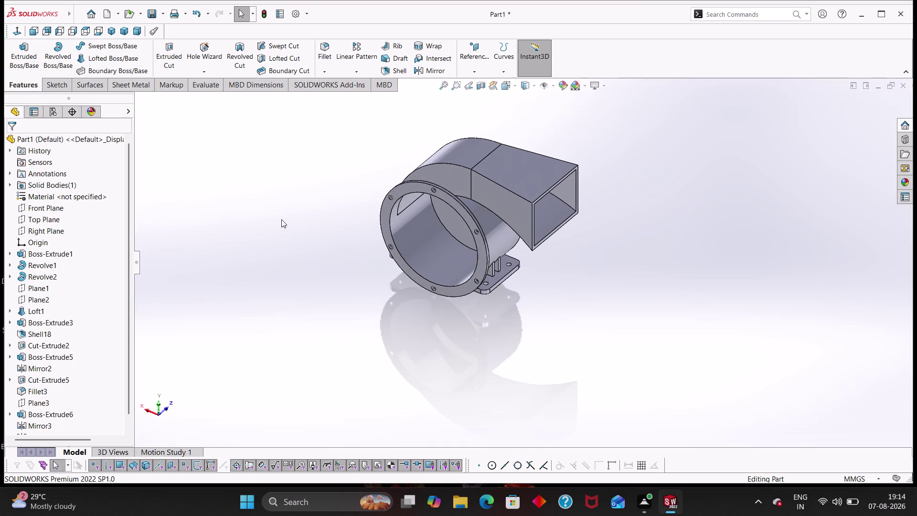
key(ctrl+7)
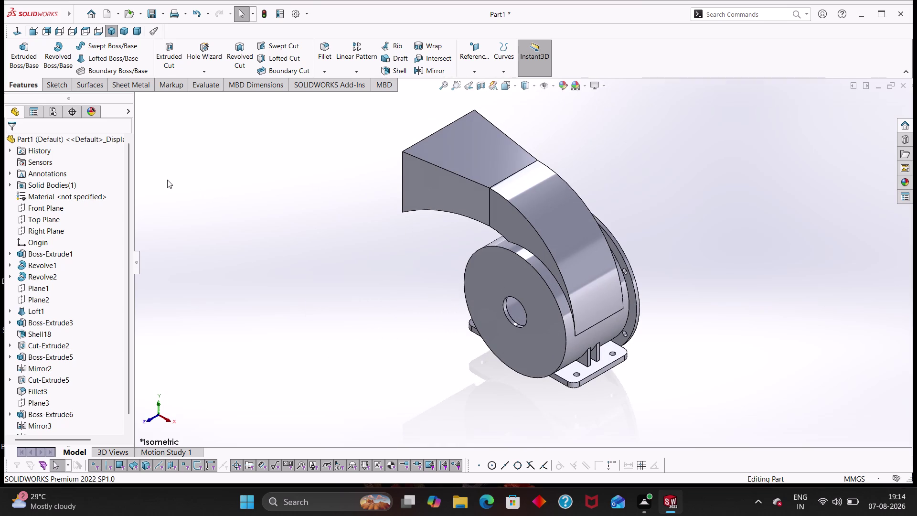
scroll(down, 3)
scroll(up, 3)
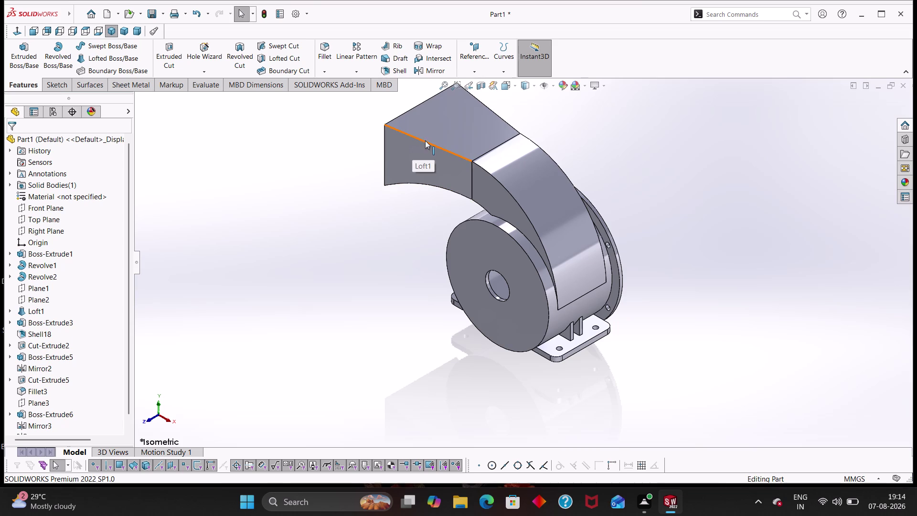
middle_drag(629, 172, 549, 165)
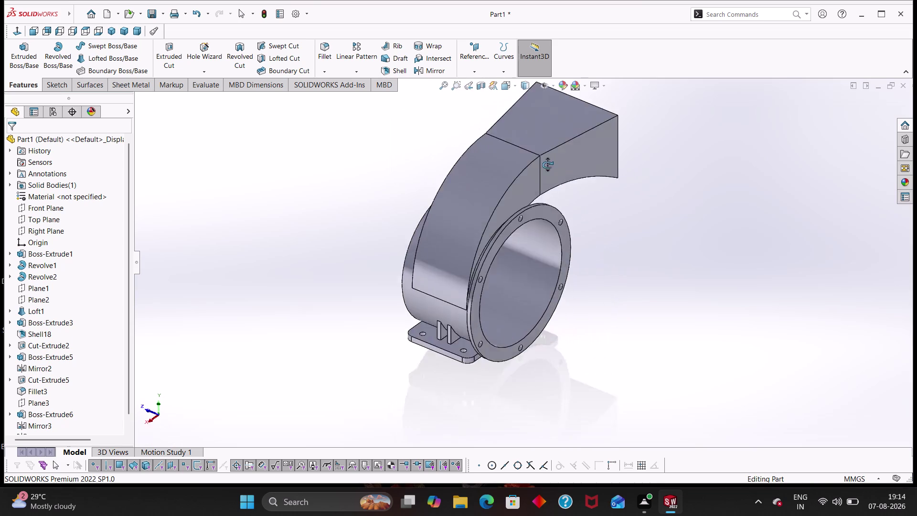
middle_drag(549, 165, 684, 184)
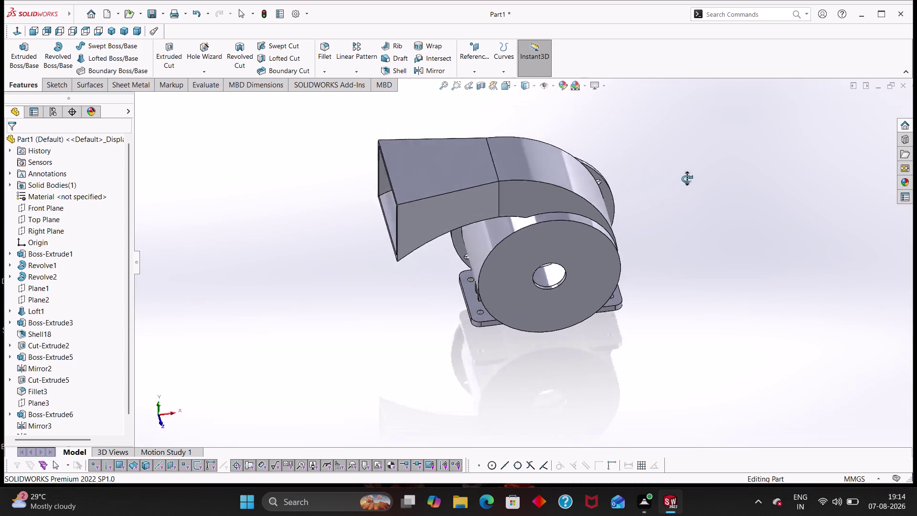
middle_drag(684, 183, 661, 169)
scroll(down, 3)
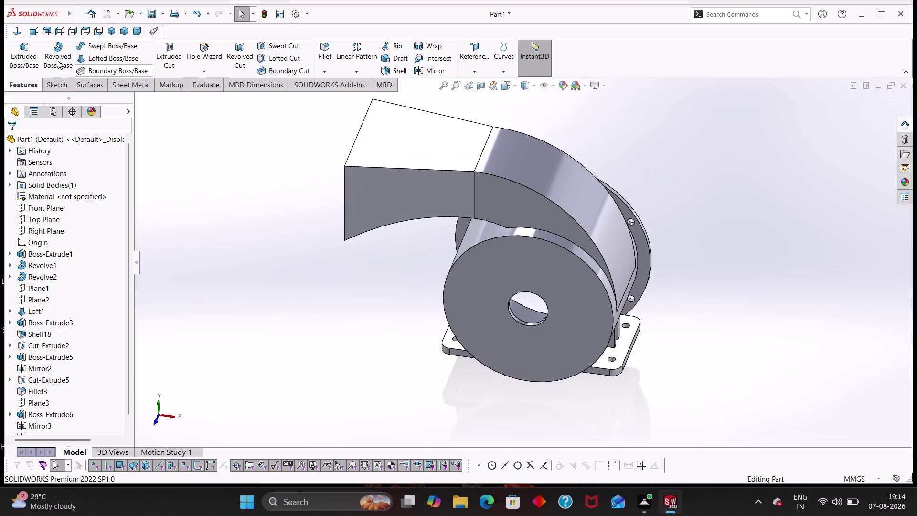
click(325, 51)
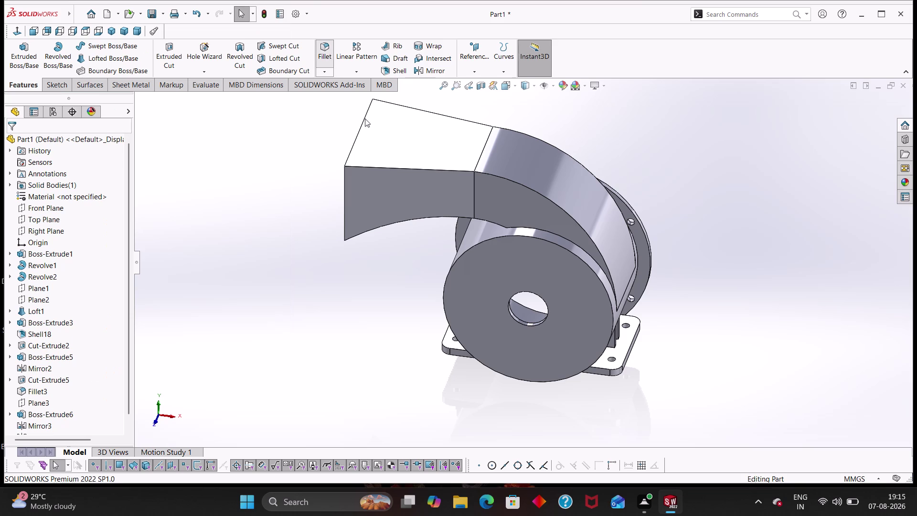
Select the scroll's top edges for the fillet, orbiting to reach them.
click(324, 50)
click(432, 171)
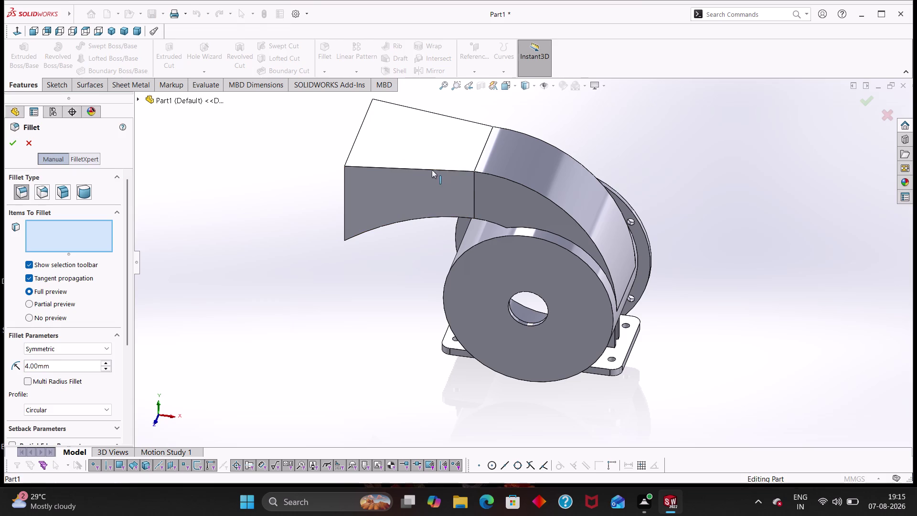
click(510, 182)
middle_drag(386, 234, 388, 235)
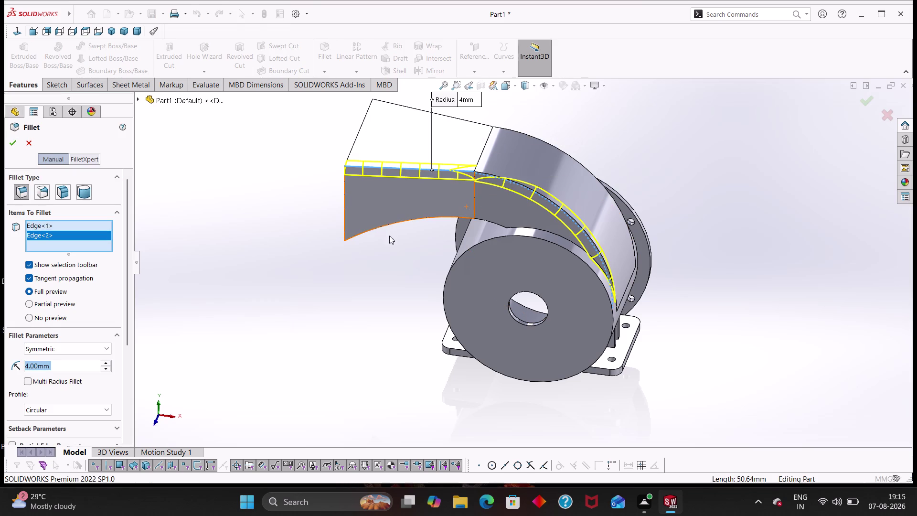
middle_drag(387, 234, 426, 265)
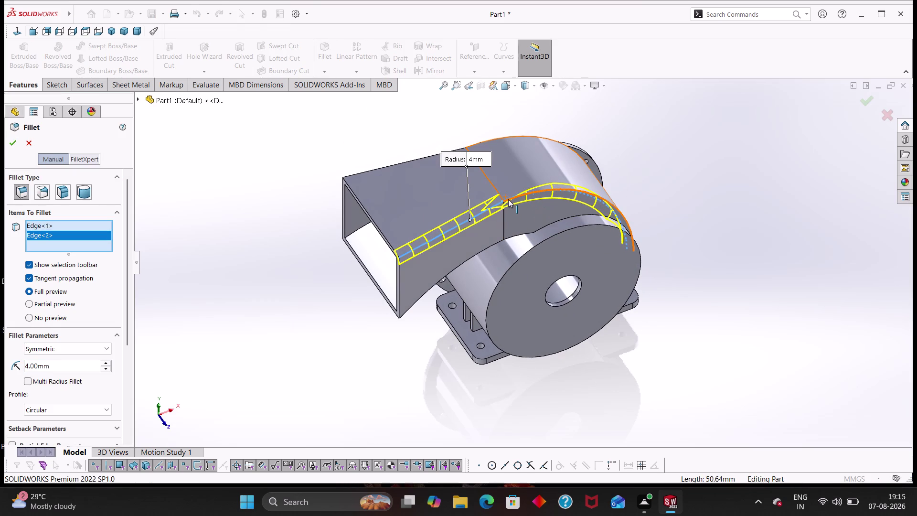
scroll(down, 3)
click(515, 188)
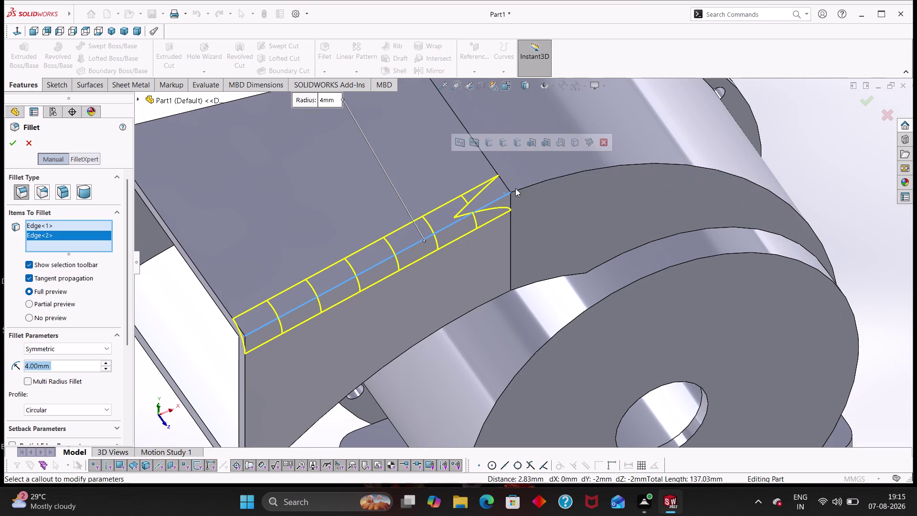
click(515, 190)
Add the upper and opposite curved scroll edges and apply a 5 mm radius.
middle_drag(496, 287, 580, 296)
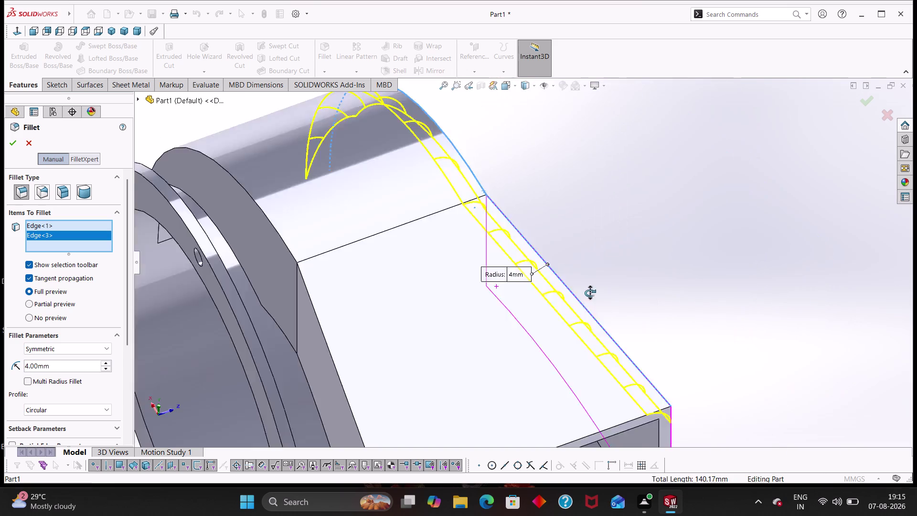
middle_drag(580, 296, 612, 285)
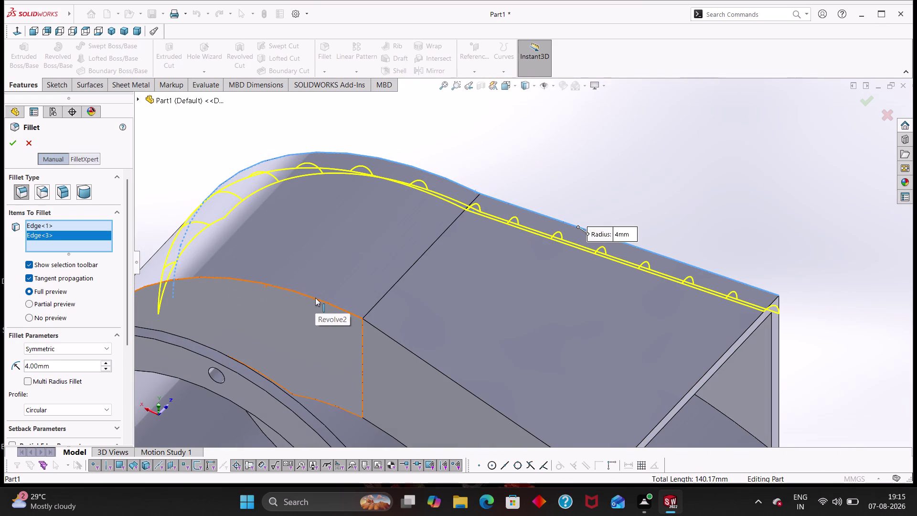
click(315, 298)
click(357, 315)
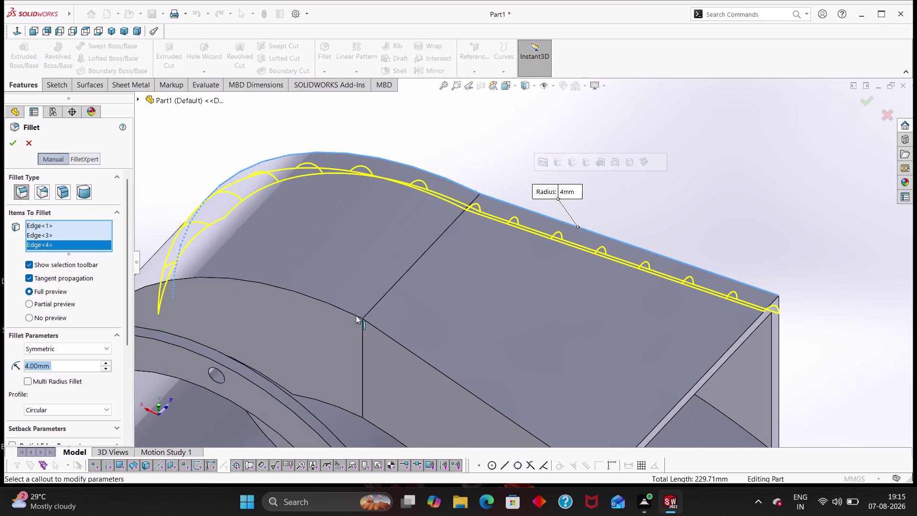
click(358, 316)
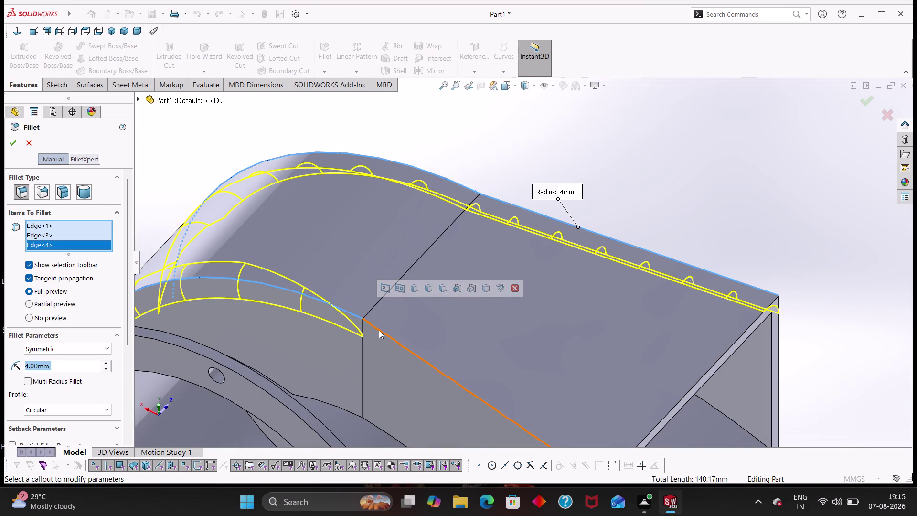
click(379, 330)
scroll(up, 3)
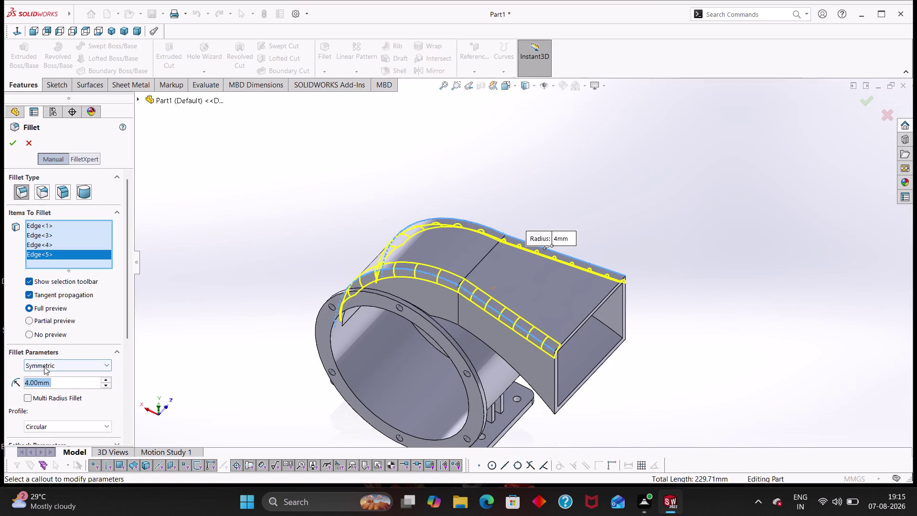
key(5)
key(Return)
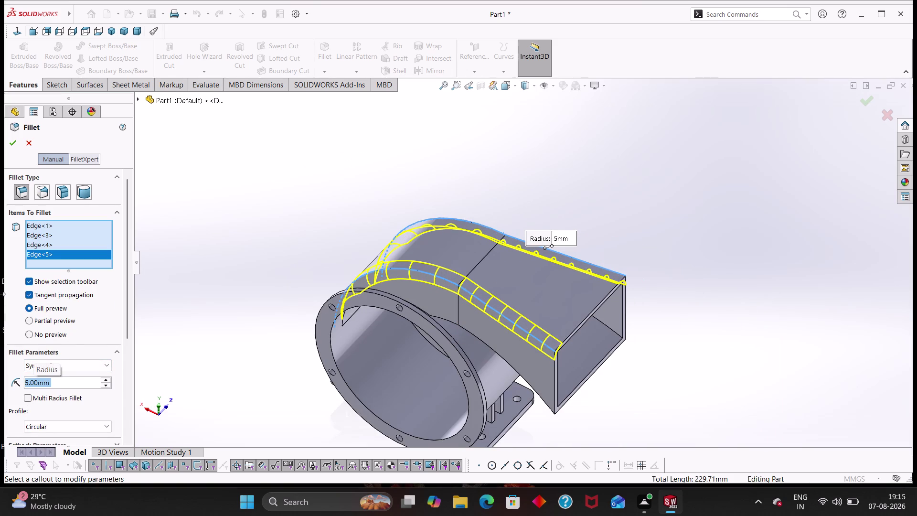
click(10, 139)
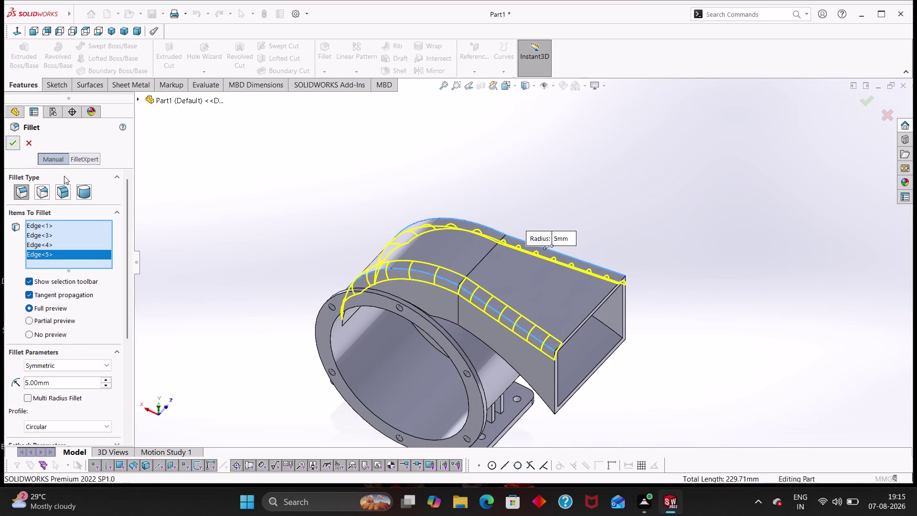
middle_drag(318, 216, 457, 218)
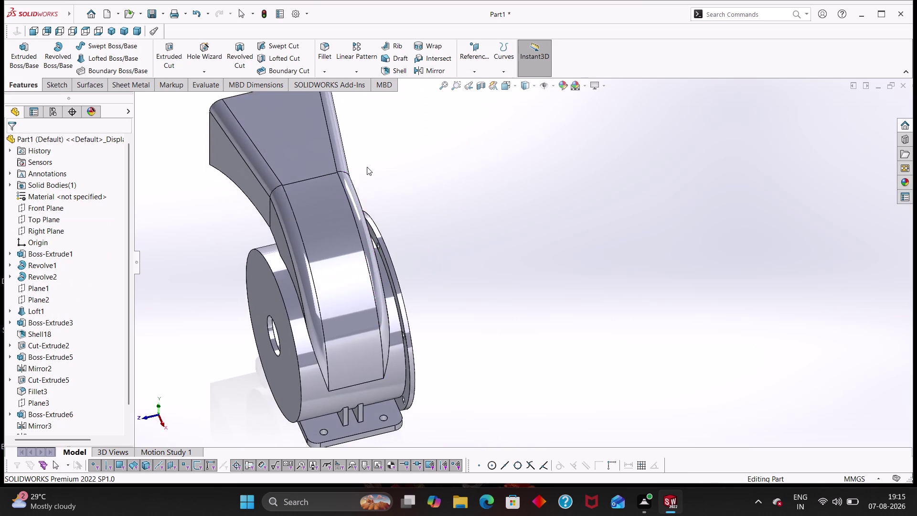
Orbit around the filleted housing, then save the part with Ctrl+S.
scroll(up, 3)
middle_drag(304, 240, 347, 226)
scroll(down, 3)
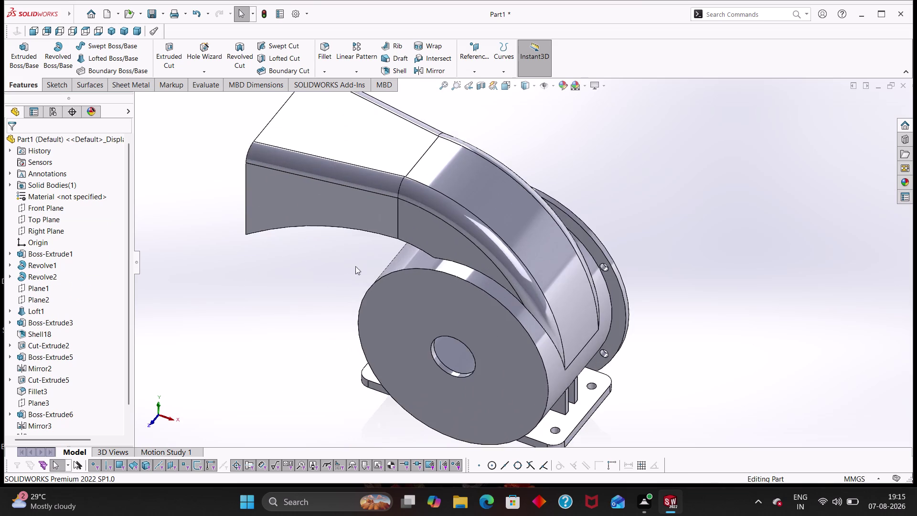
scroll(up, 3)
middle_drag(329, 277, 516, 250)
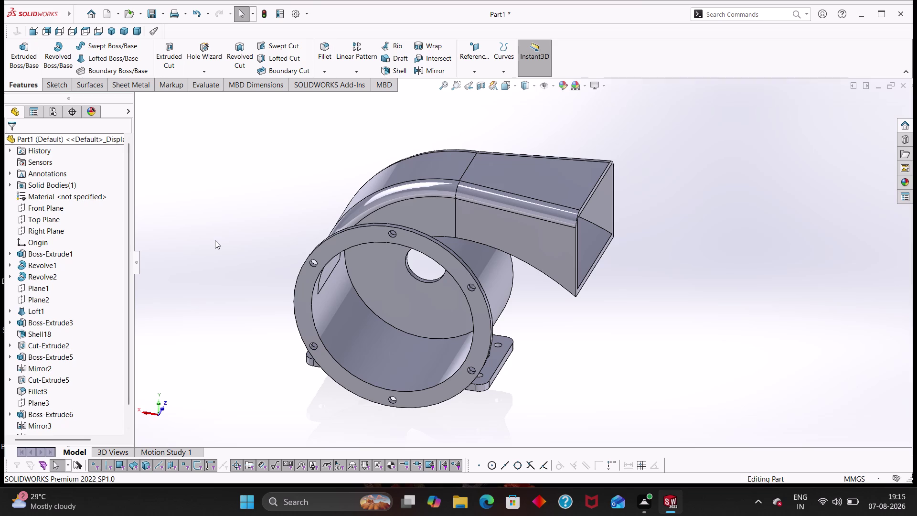
key(ctrl+s)
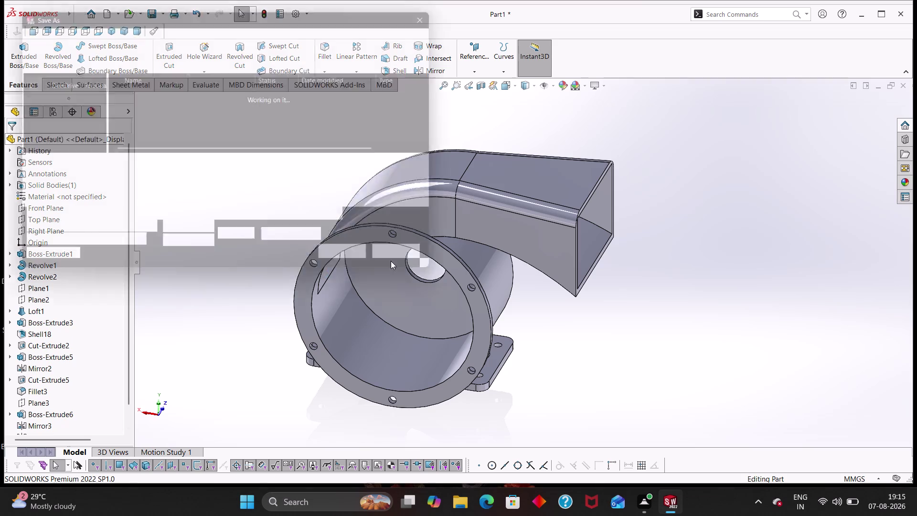
Name the part 'IMPELLER HOUSING' and save it in the Documents folder.
key(BackSpace)
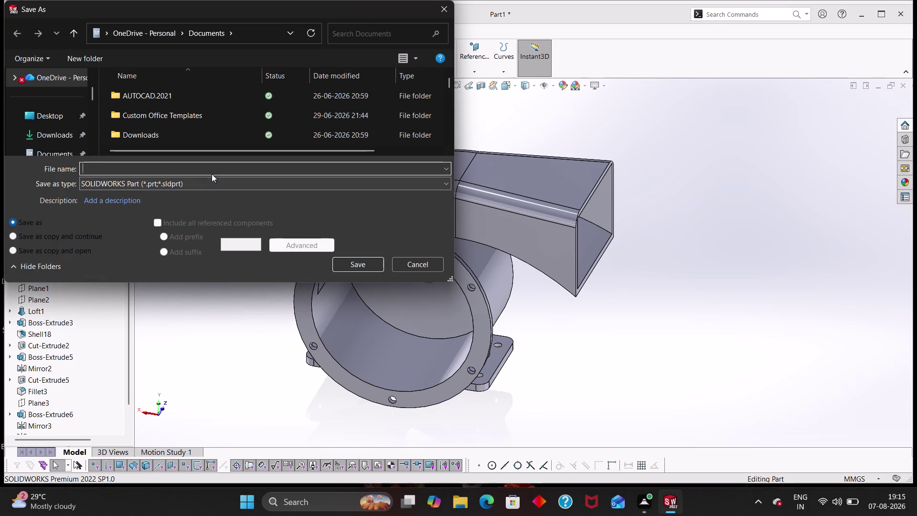
key(i)
text(M)
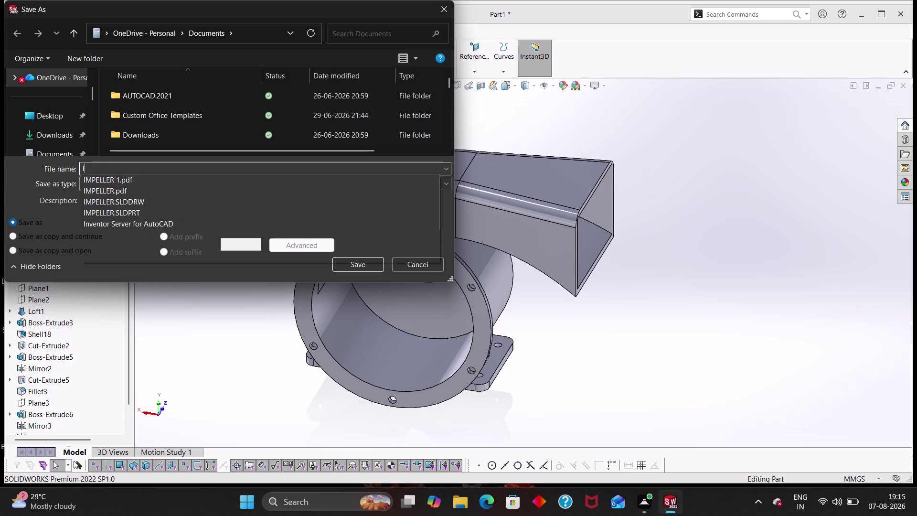
text(PELLER)
key(space)
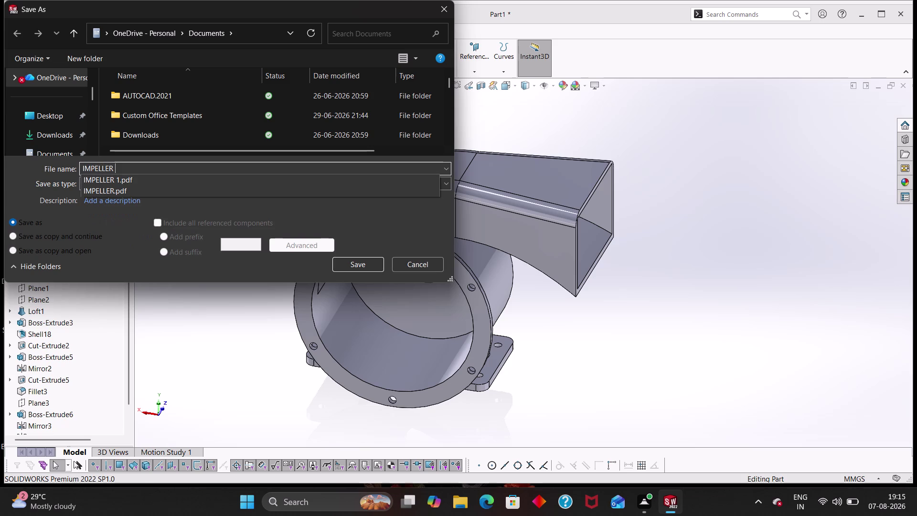
text(HOU)
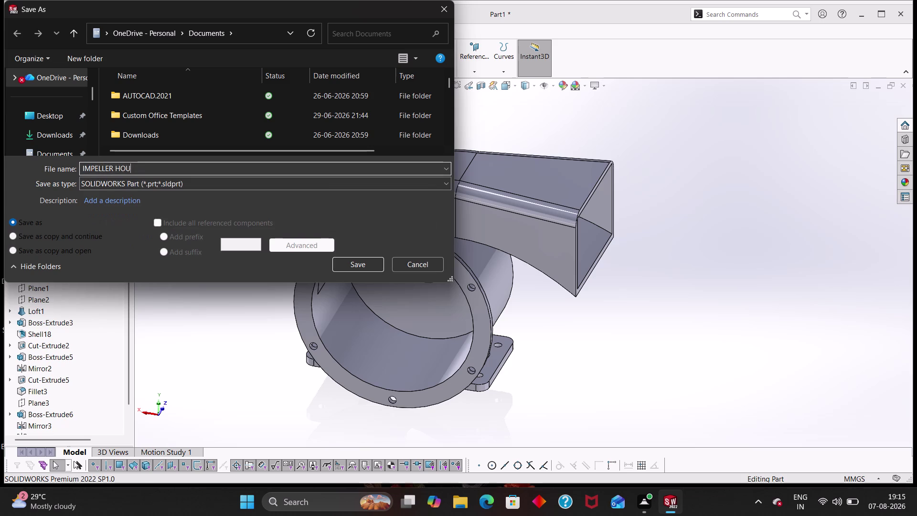
text(SING)
key(space)
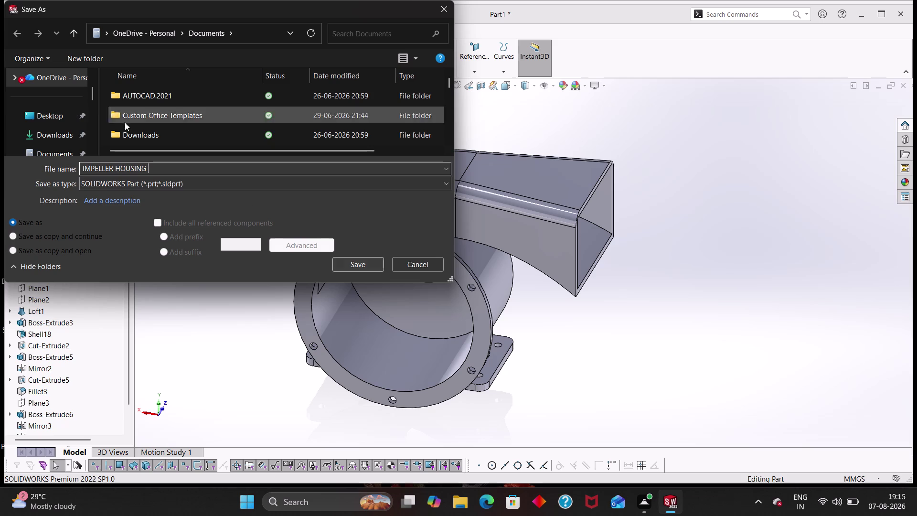
click(73, 150)
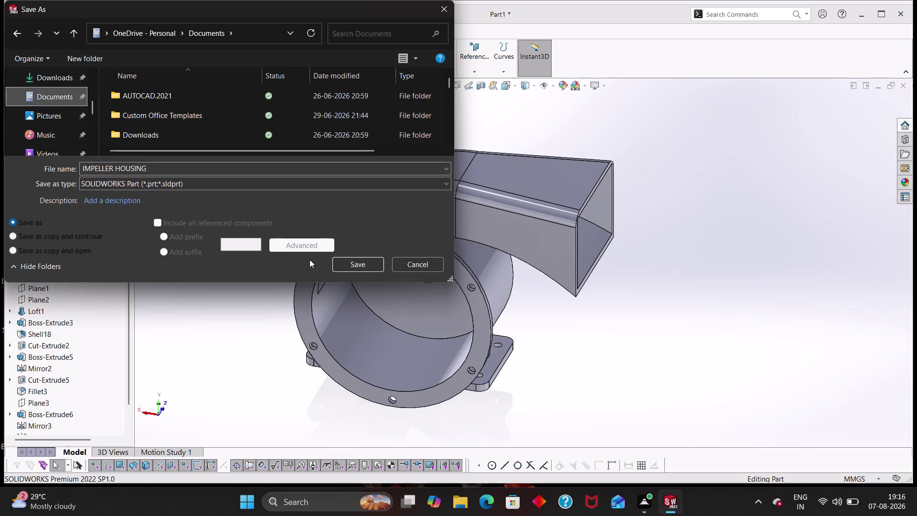
click(349, 265)
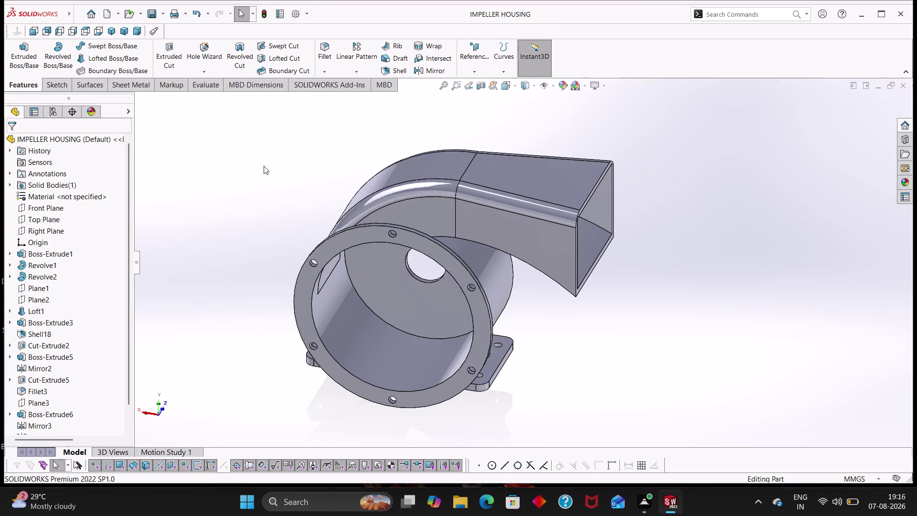
Review the PDF printer's page setup, cancel printing, and start a new document.
key(ctrl+p)
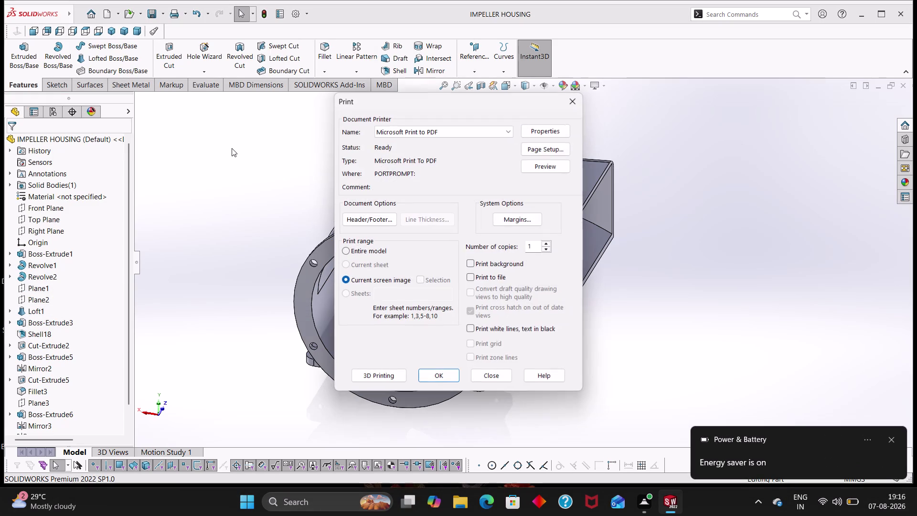
click(548, 150)
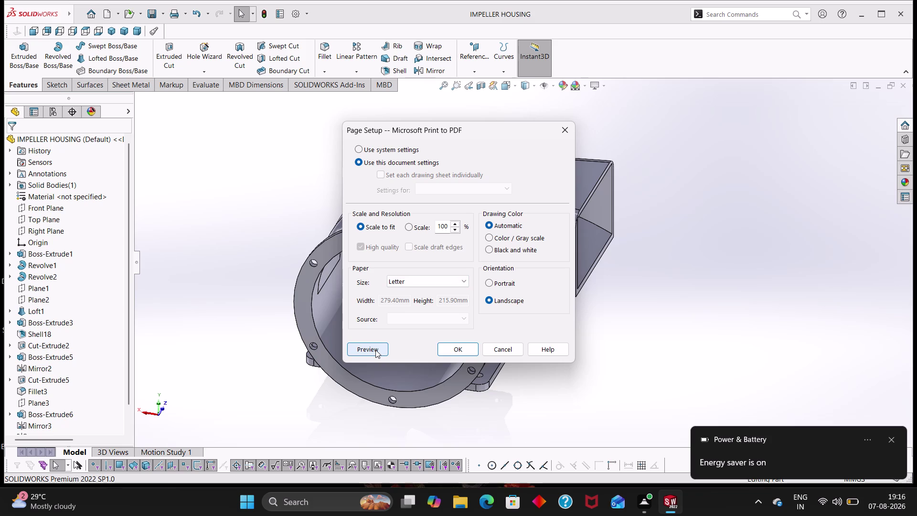
click(478, 348)
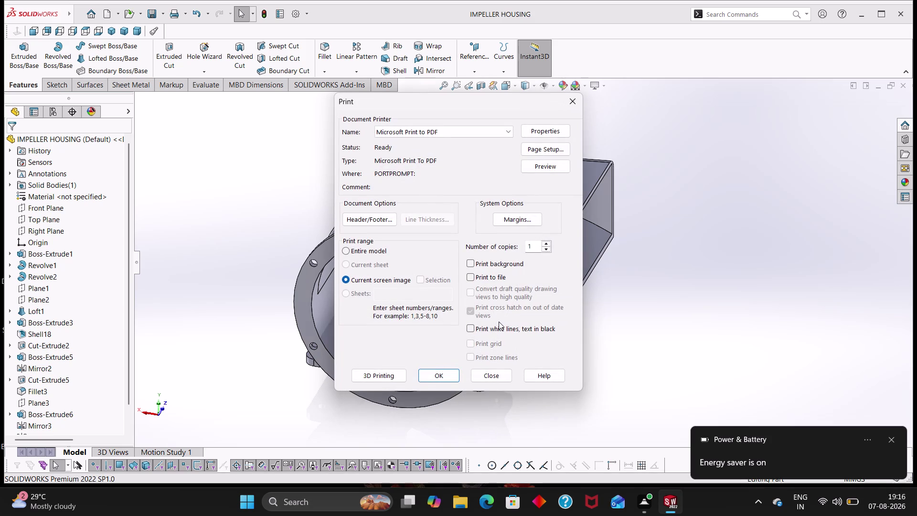
click(566, 103)
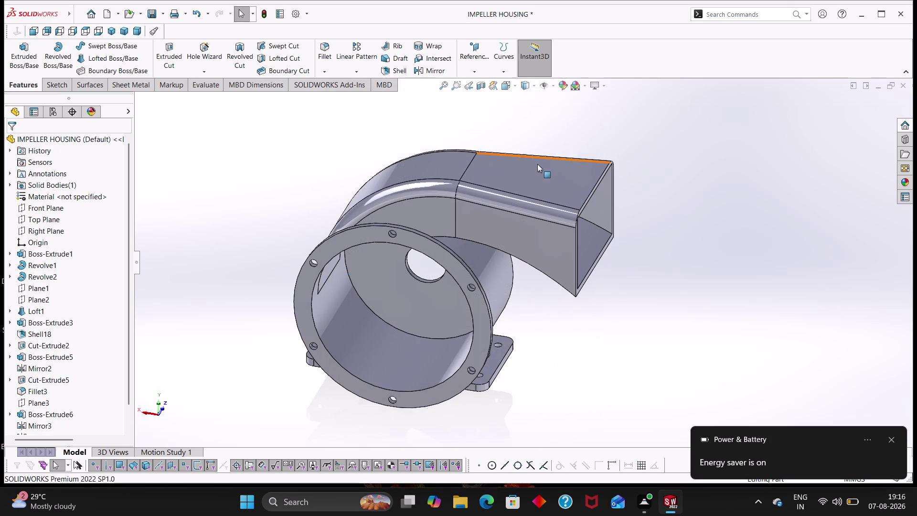
key(ctrl+n)
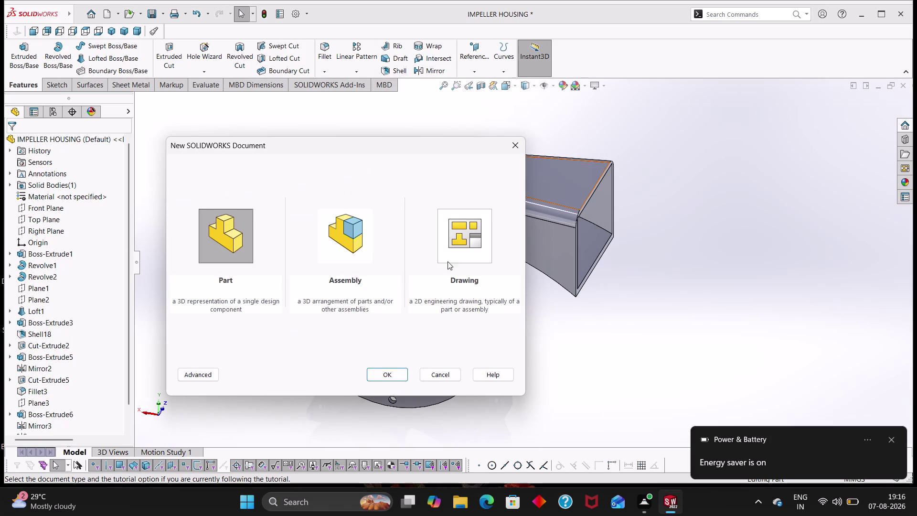
Create a new drawing on an A3 (ISO) sheet.
click(478, 245)
click(396, 372)
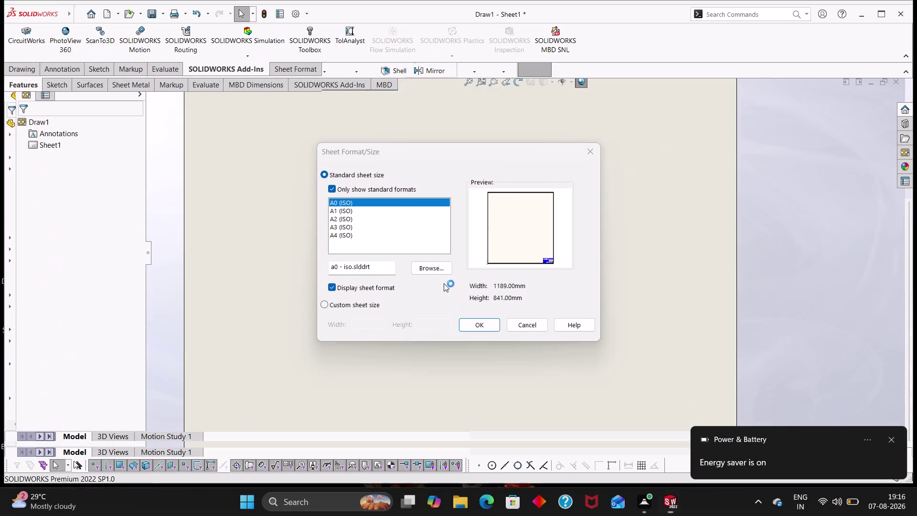
click(347, 227)
click(491, 324)
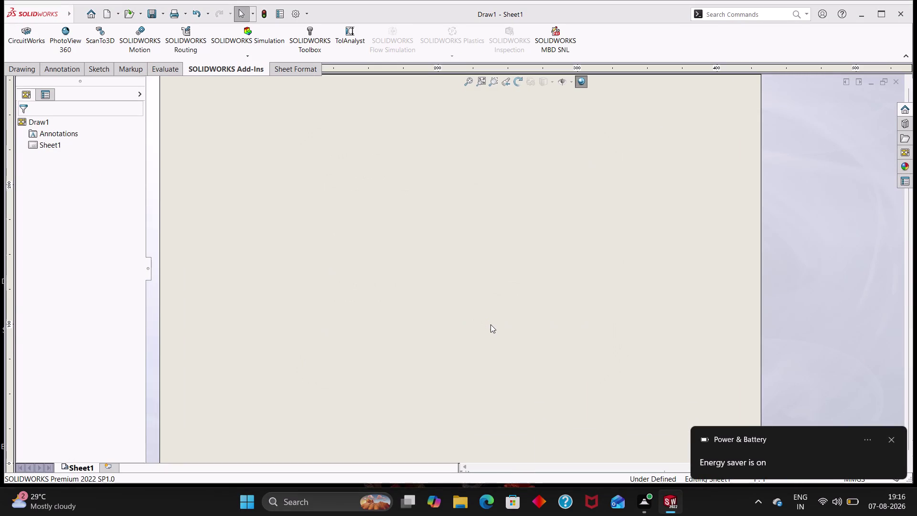
Insert IMPELLER HOUSING as Top, Front, Right and Isometric views at once.
click(105, 209)
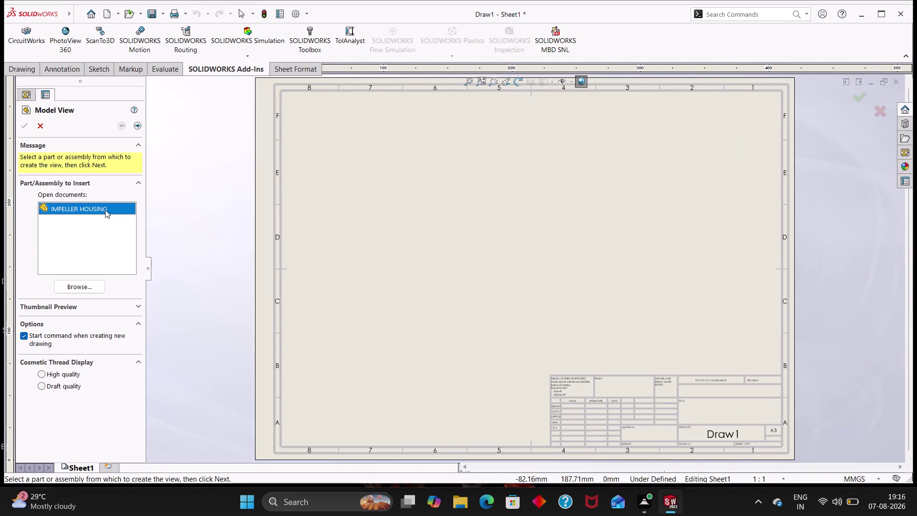
double_click(104, 209)
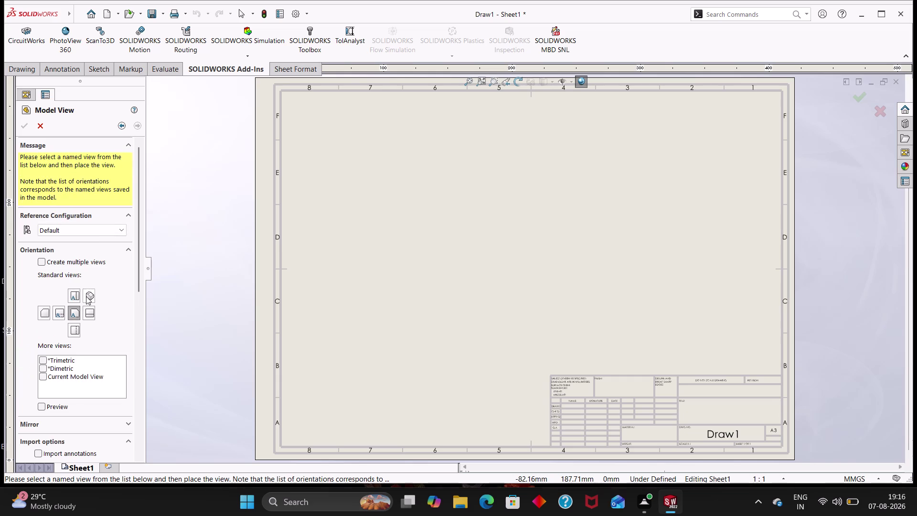
click(41, 255)
click(43, 260)
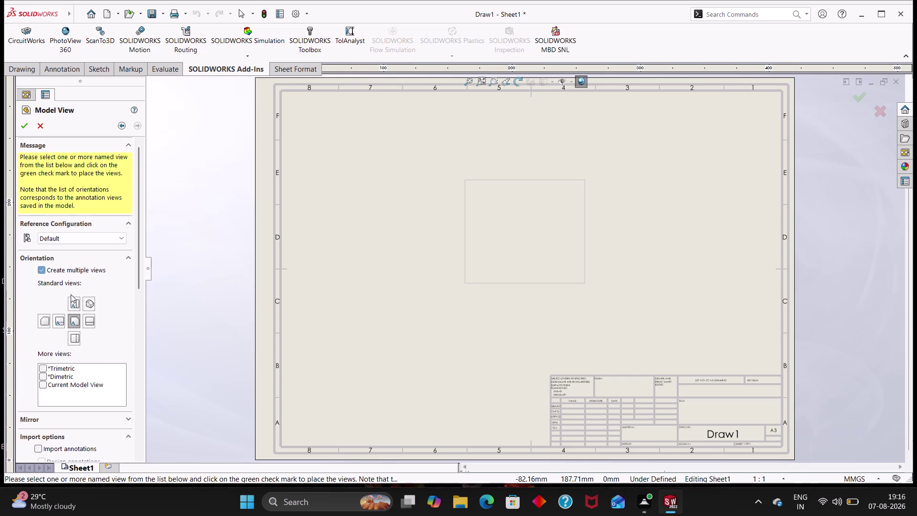
click(74, 301)
click(92, 305)
click(89, 317)
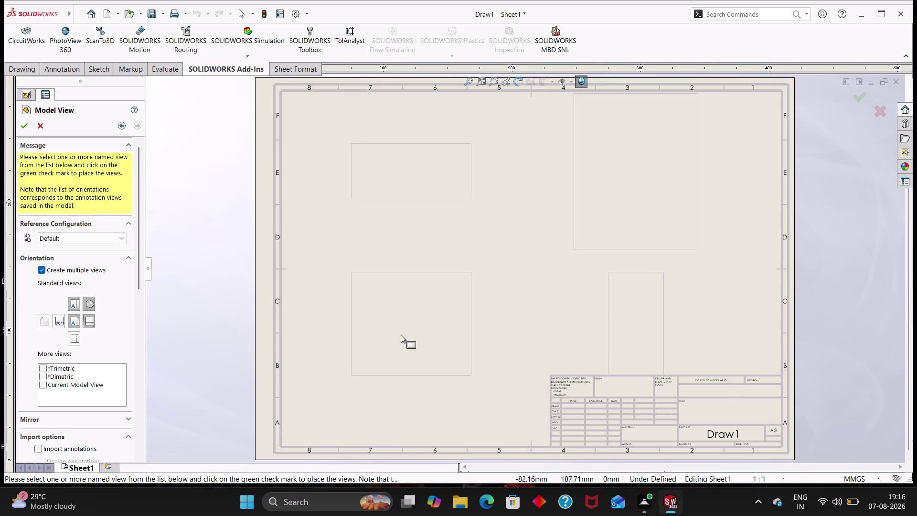
scroll(down, 3)
scroll(down, 3)
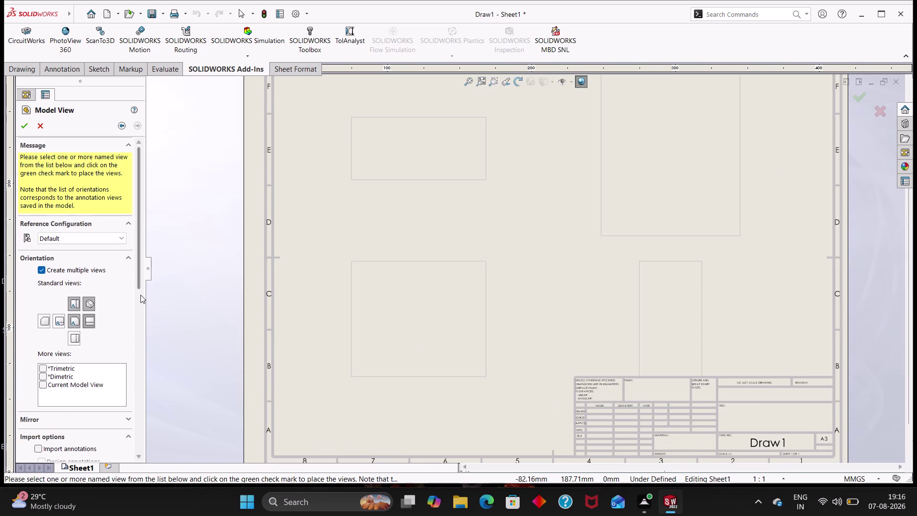
drag(141, 285, 138, 375)
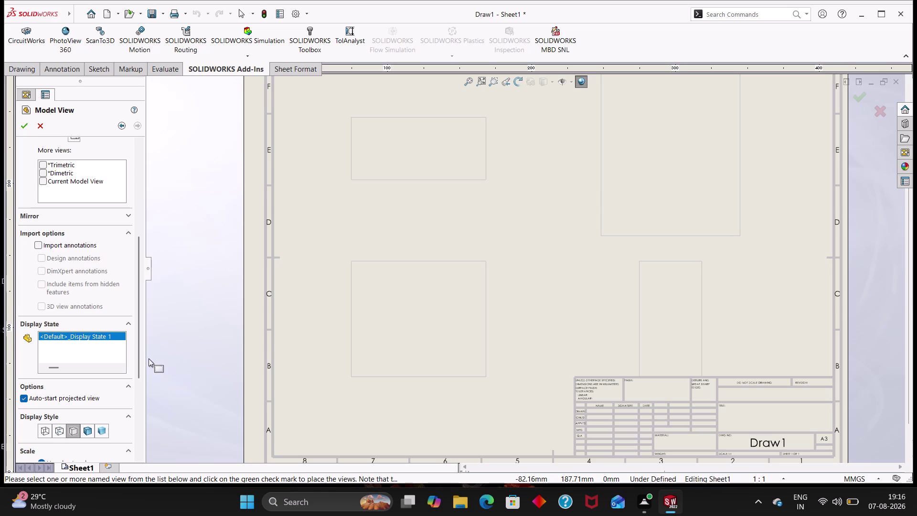
drag(137, 345, 142, 191)
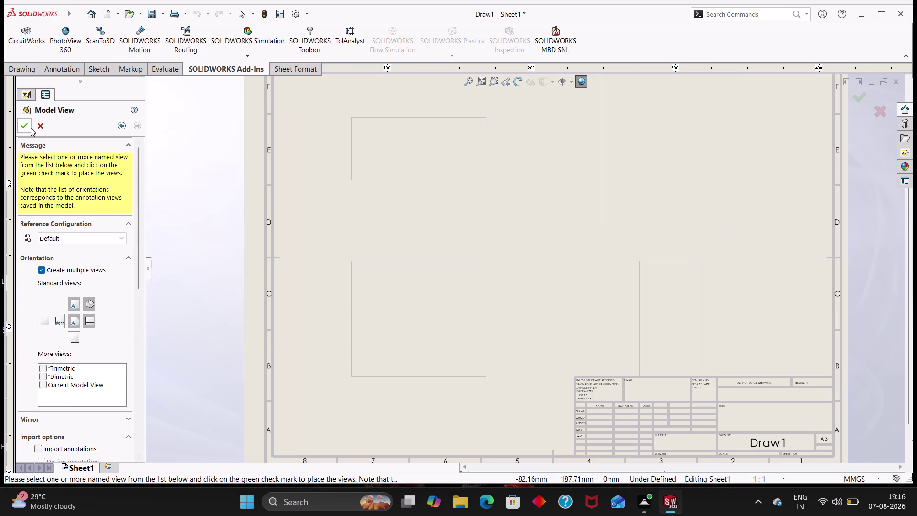
click(31, 127)
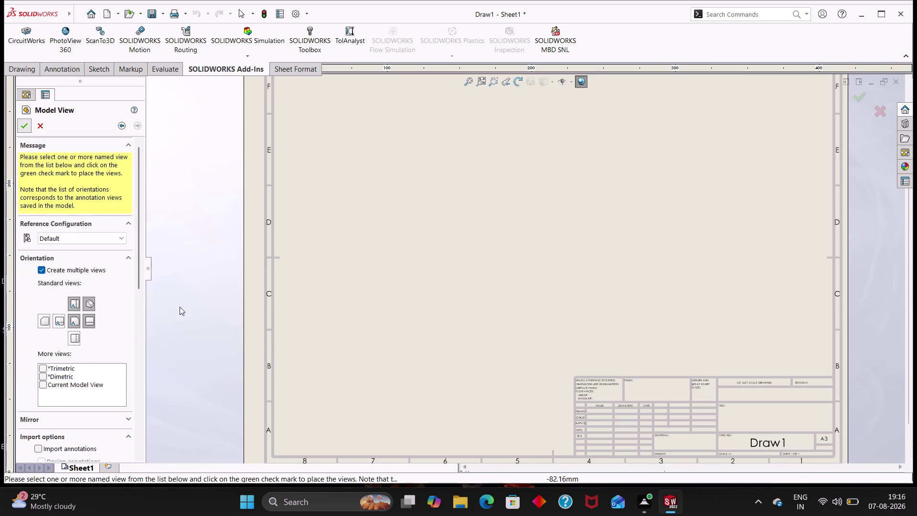
scroll(up, 3)
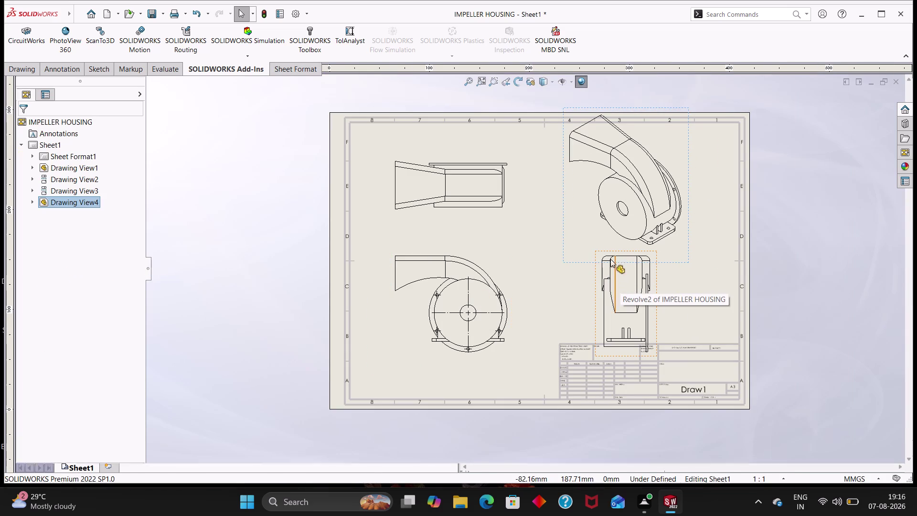
Open the isometric view's properties and set cosmetic threads to high quality.
right_click(594, 228)
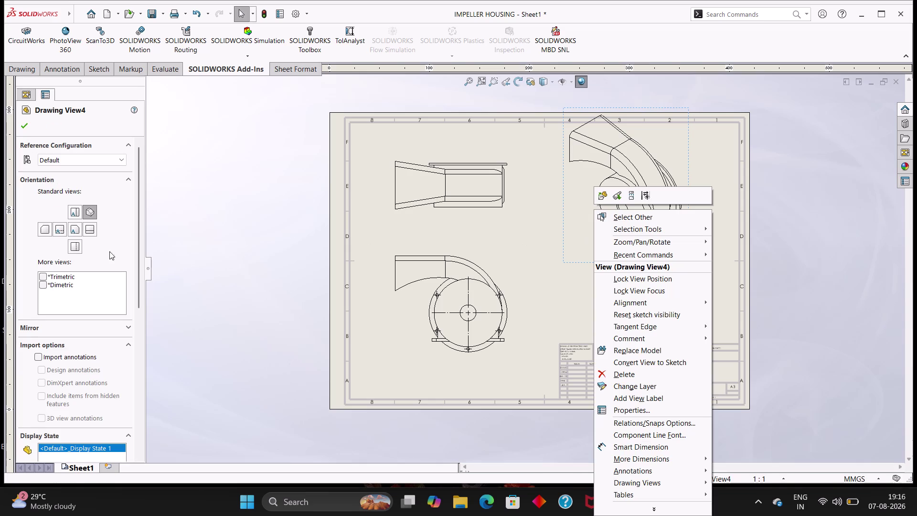
click(135, 254)
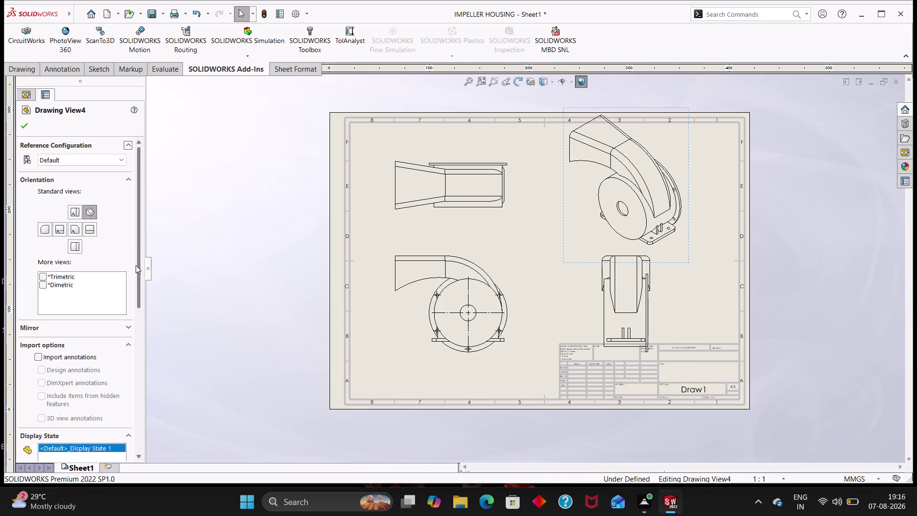
drag(139, 255, 149, 391)
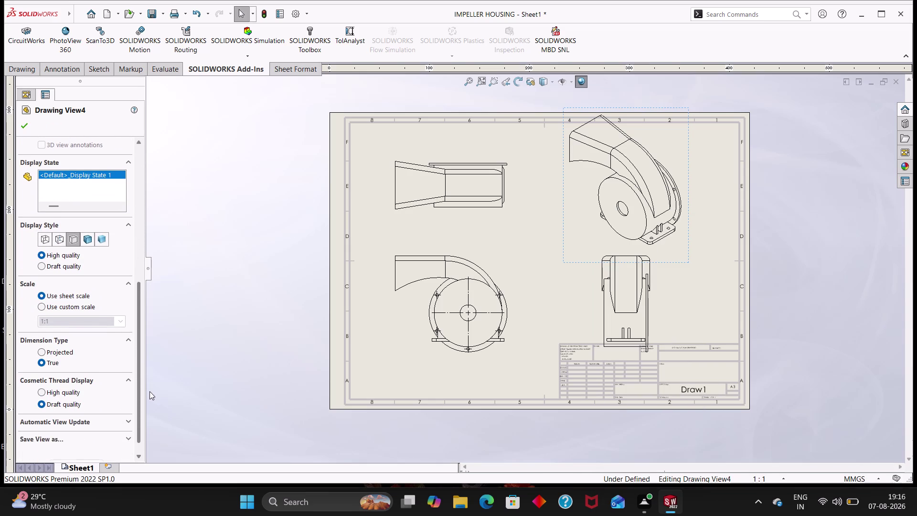
drag(149, 391, 156, 402)
click(74, 376)
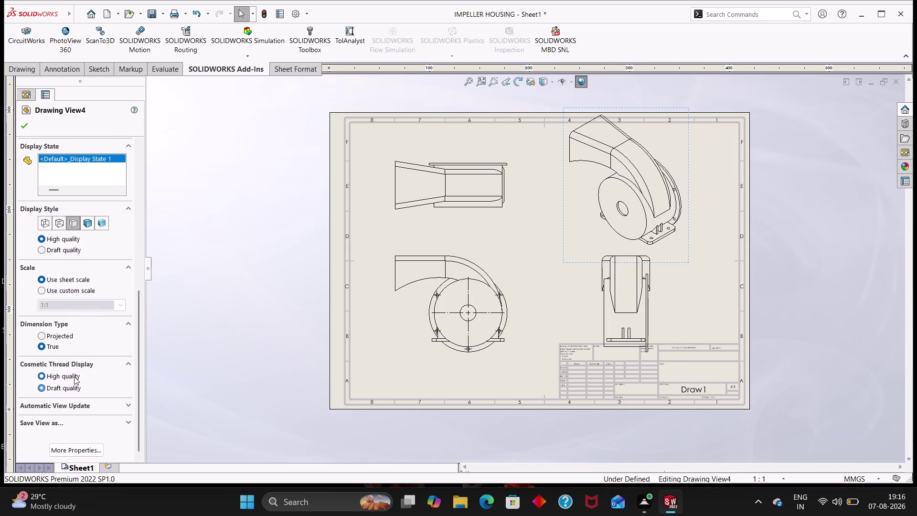
Give the isometric view a custom 1:2 scale.
click(68, 292)
drag(70, 302, 36, 307)
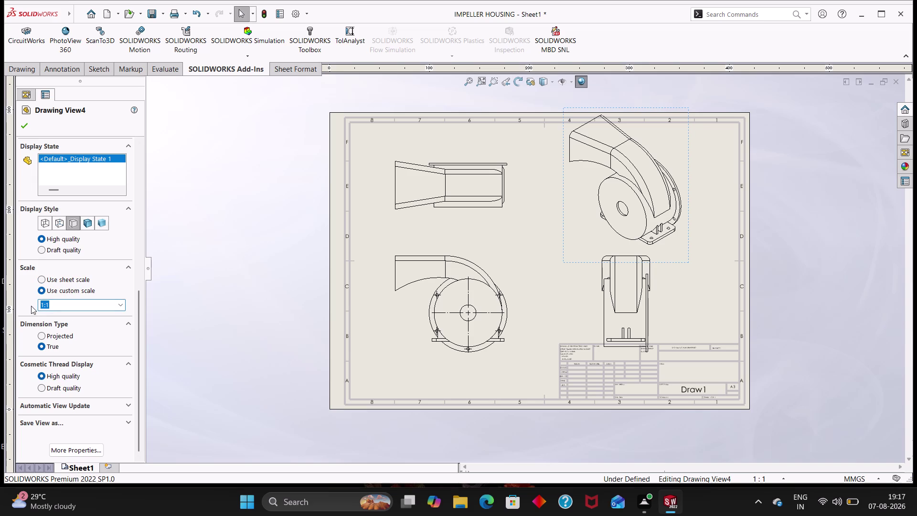
click(121, 306)
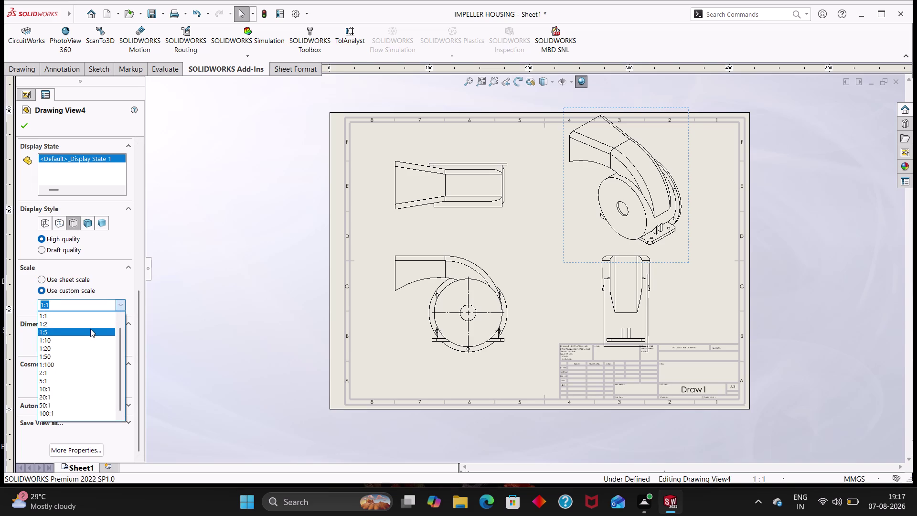
click(90, 324)
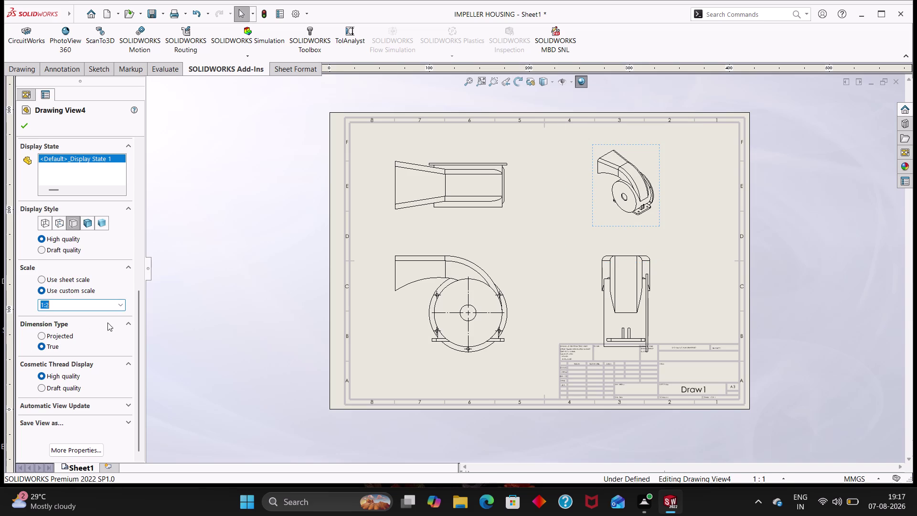
click(459, 203)
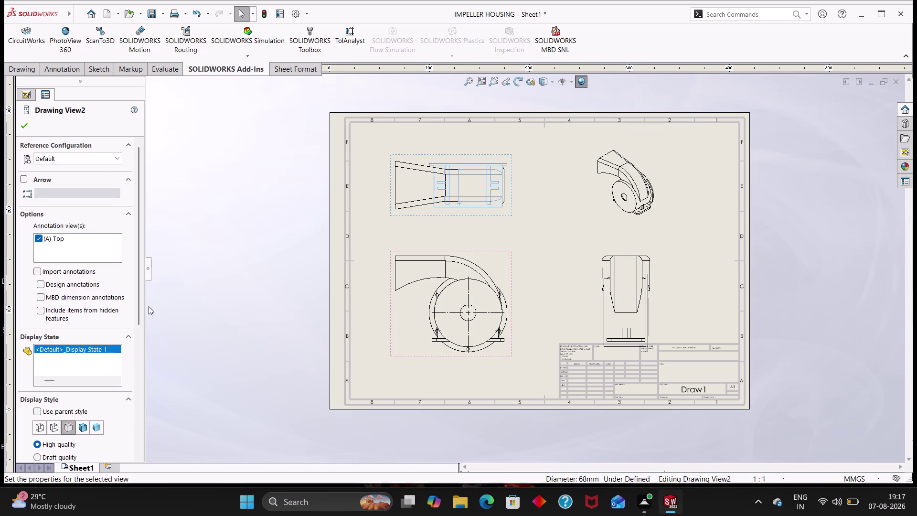
Set the top view to a custom 1:2 scale.
drag(140, 293, 149, 421)
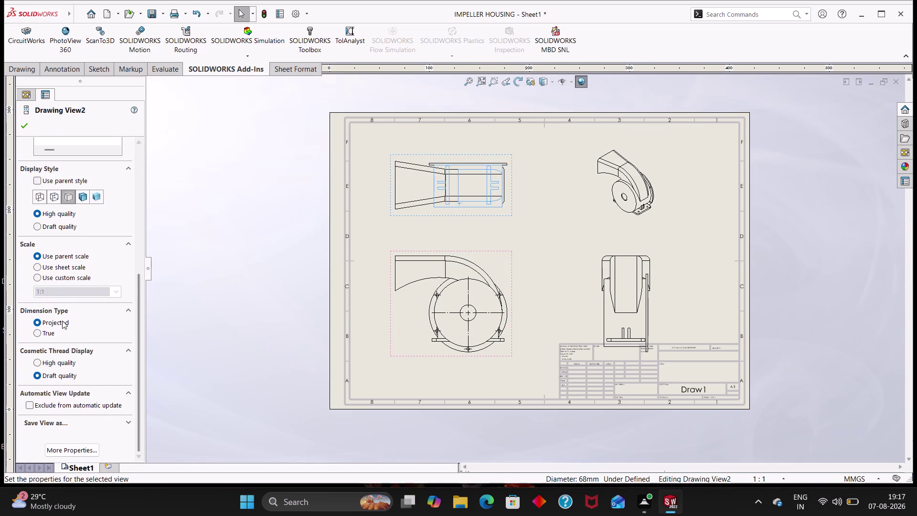
click(46, 270)
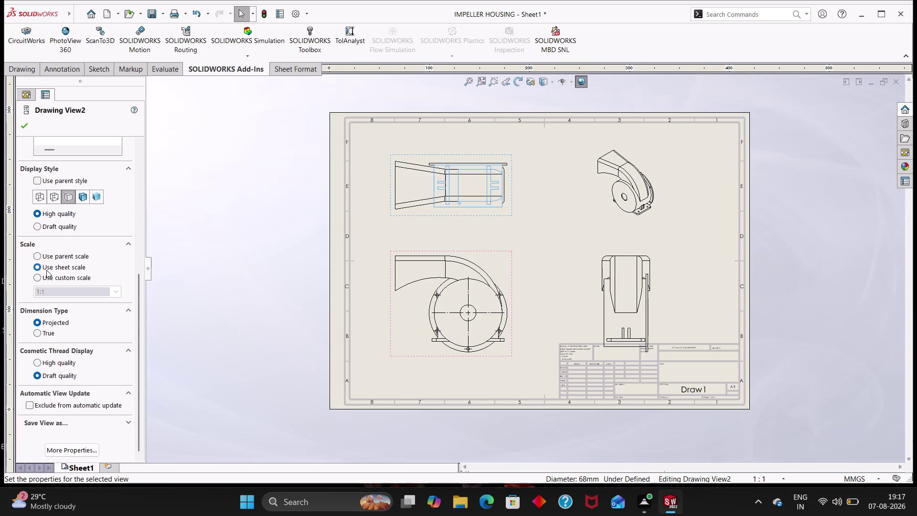
click(46, 276)
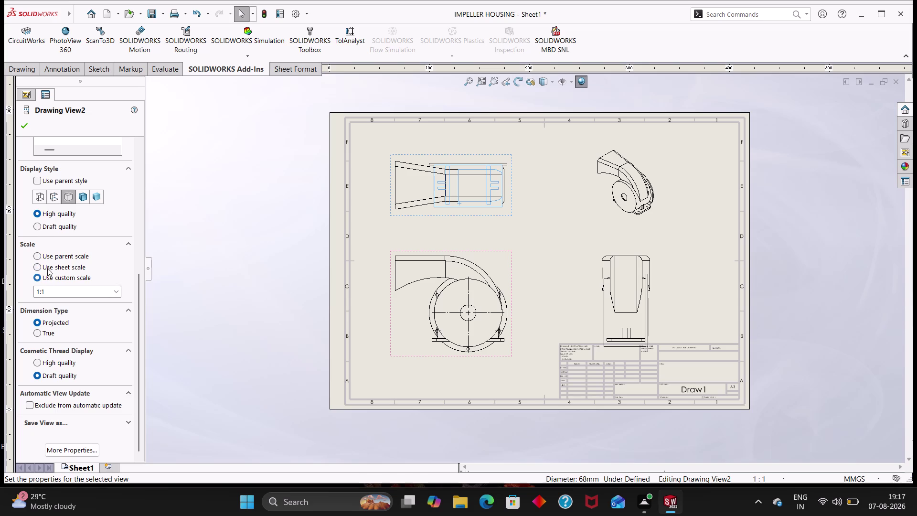
click(113, 290)
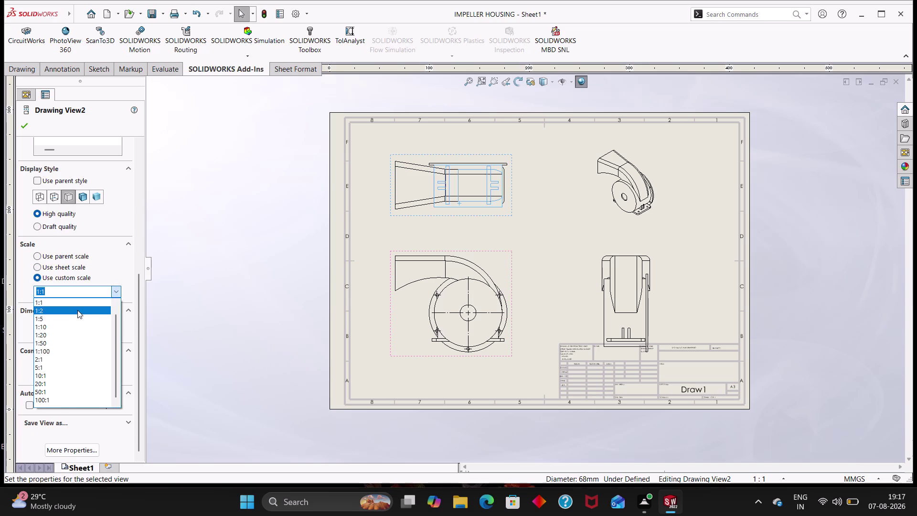
click(77, 311)
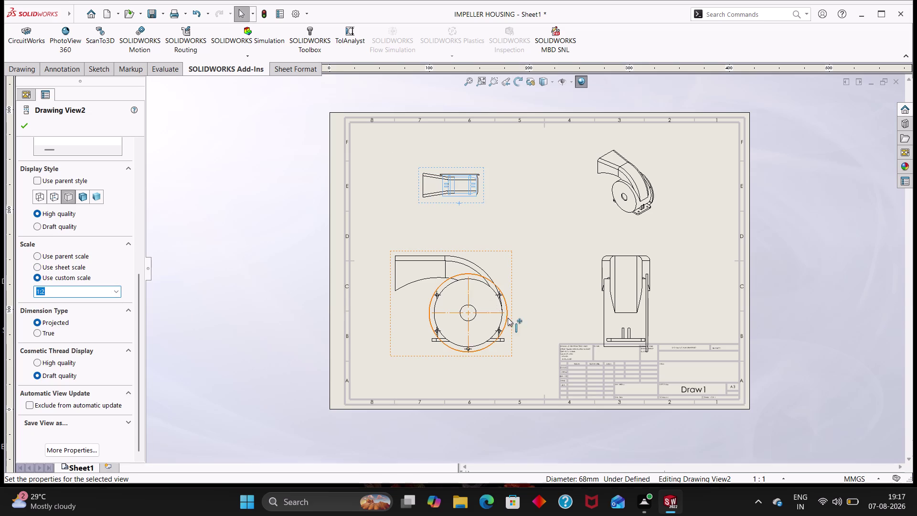
Set the front view to a custom 1:2 scale and accept it.
click(512, 275)
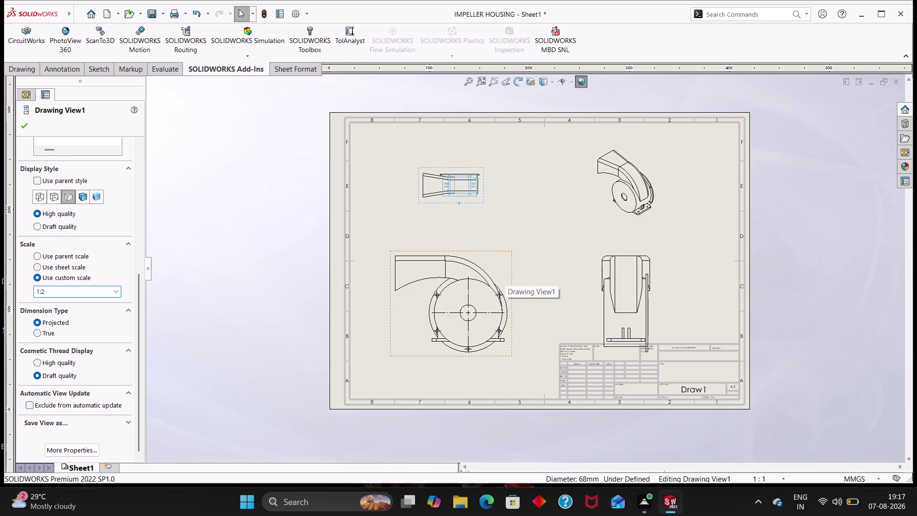
drag(139, 292, 148, 413)
click(46, 333)
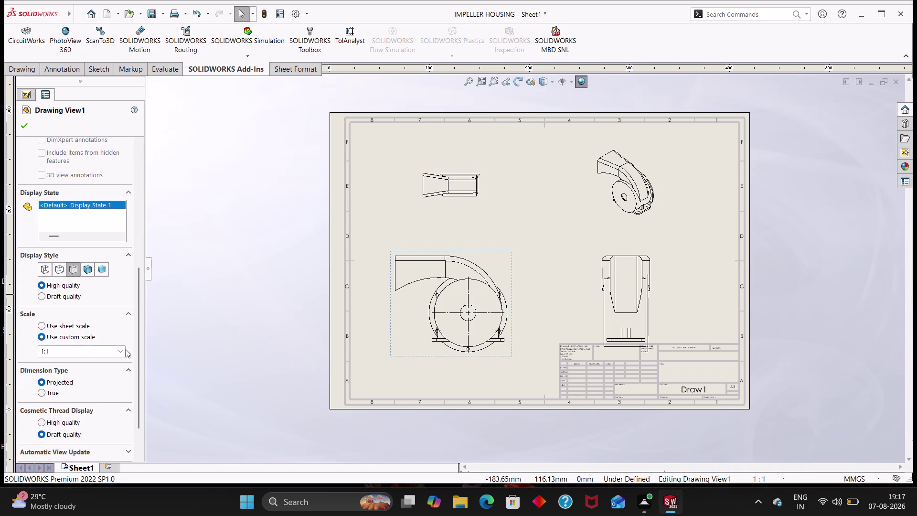
click(122, 350)
click(104, 371)
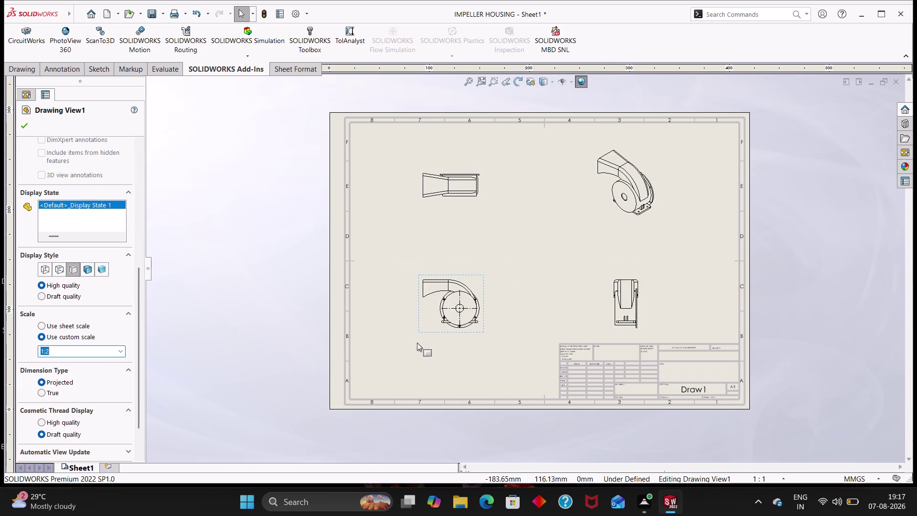
click(26, 127)
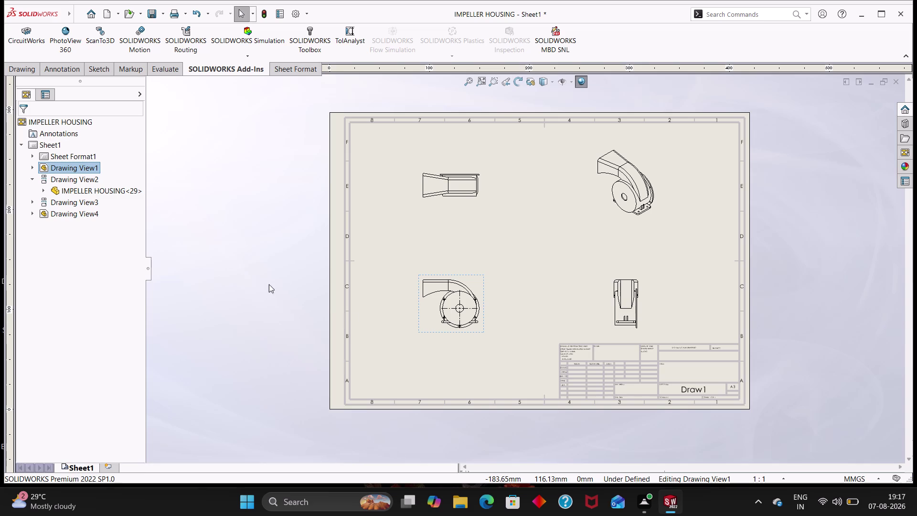
click(259, 293)
key(Escape)
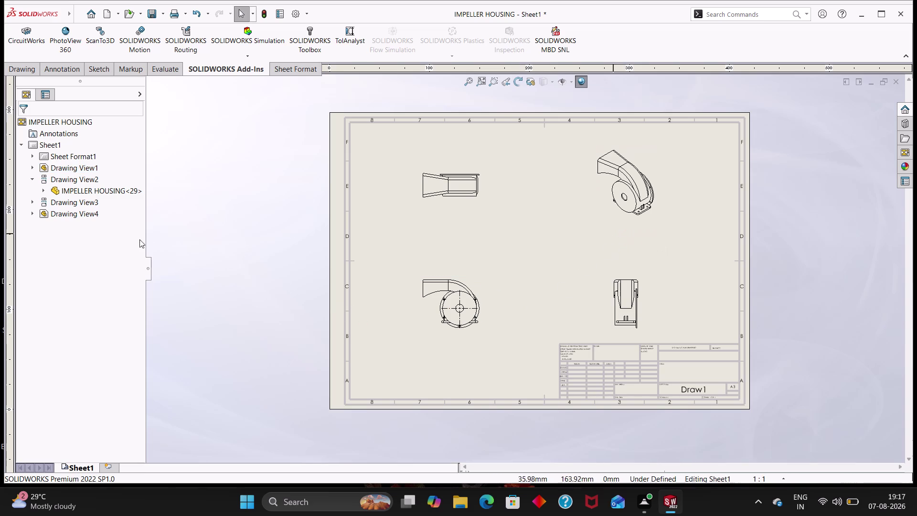
Return the top view to sheet scale and accept the change.
click(465, 187)
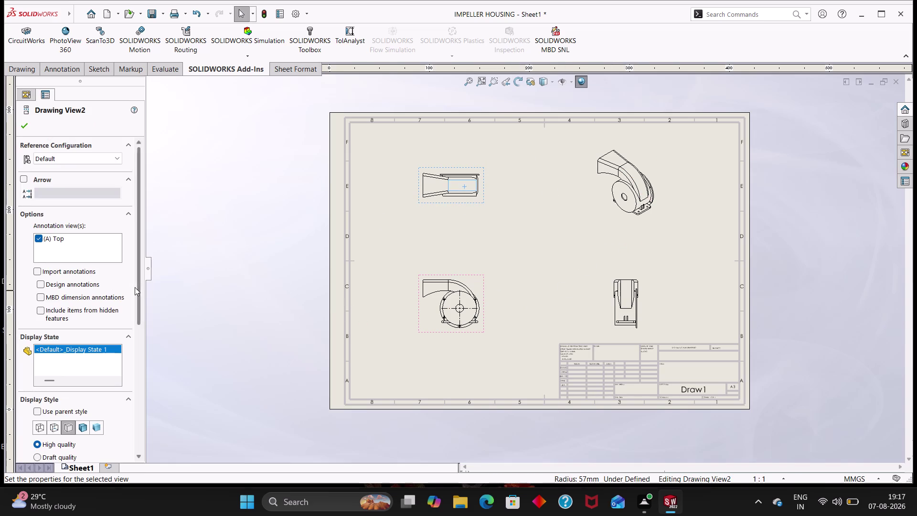
drag(138, 288, 146, 370)
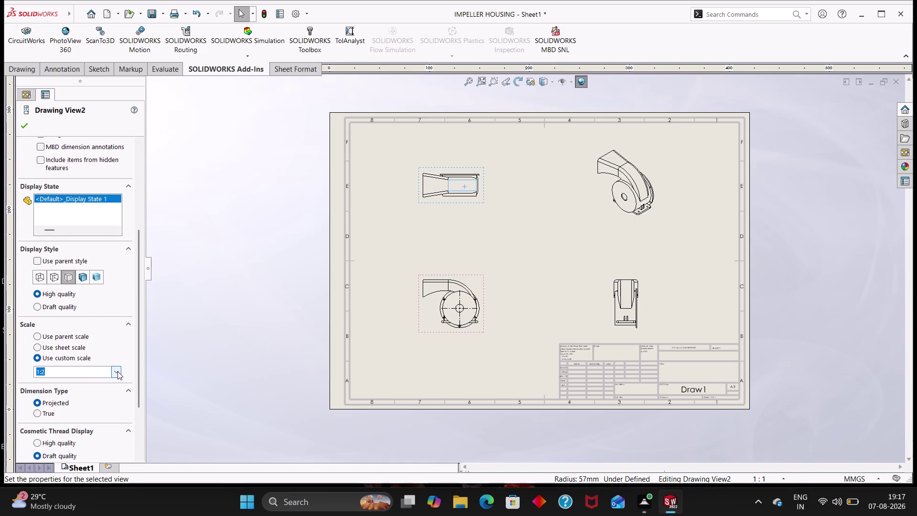
click(36, 338)
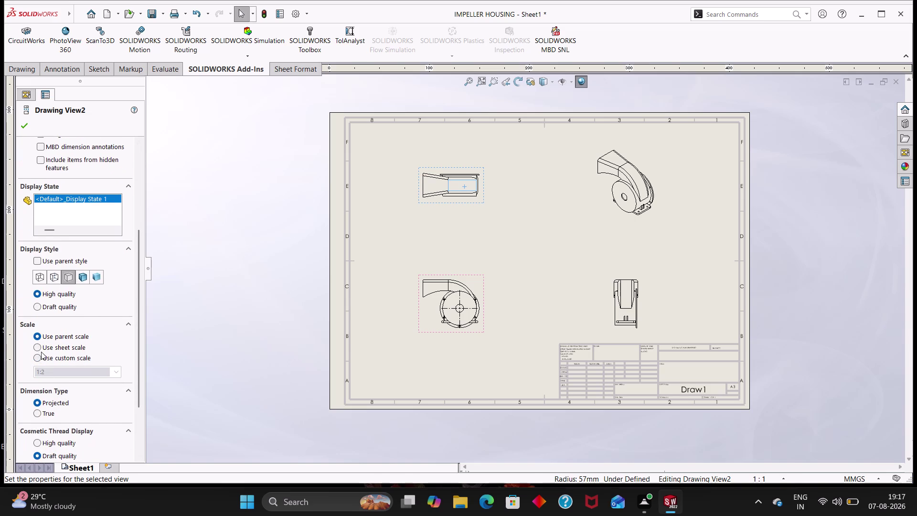
click(39, 348)
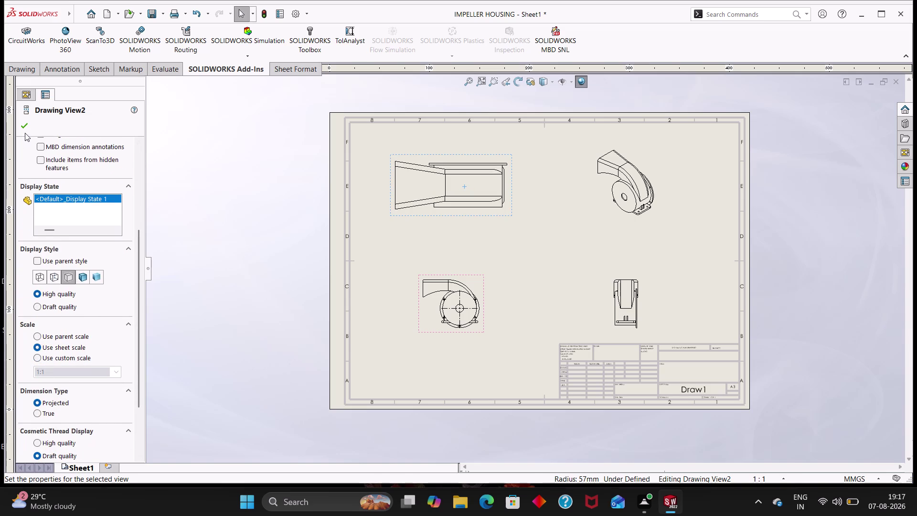
click(24, 133)
click(23, 124)
Return the isometric view to sheet scale and accept the change.
click(624, 204)
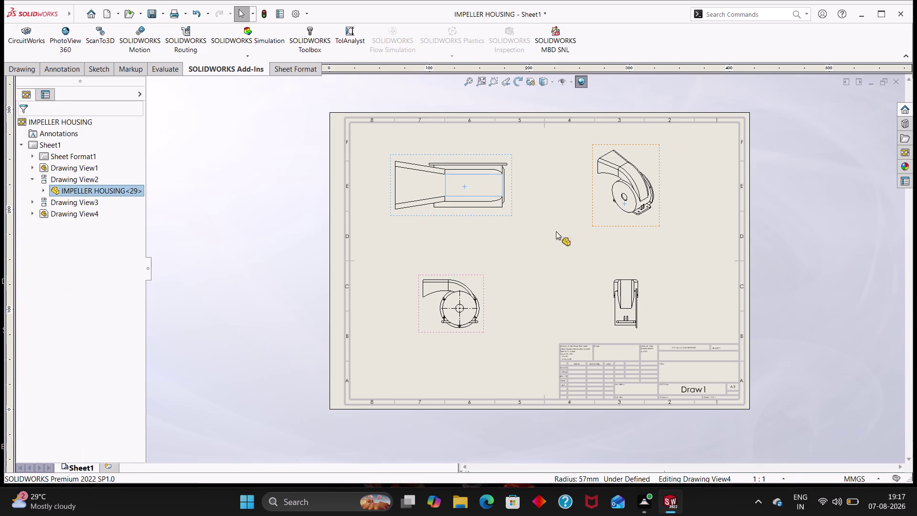
drag(138, 304, 140, 319)
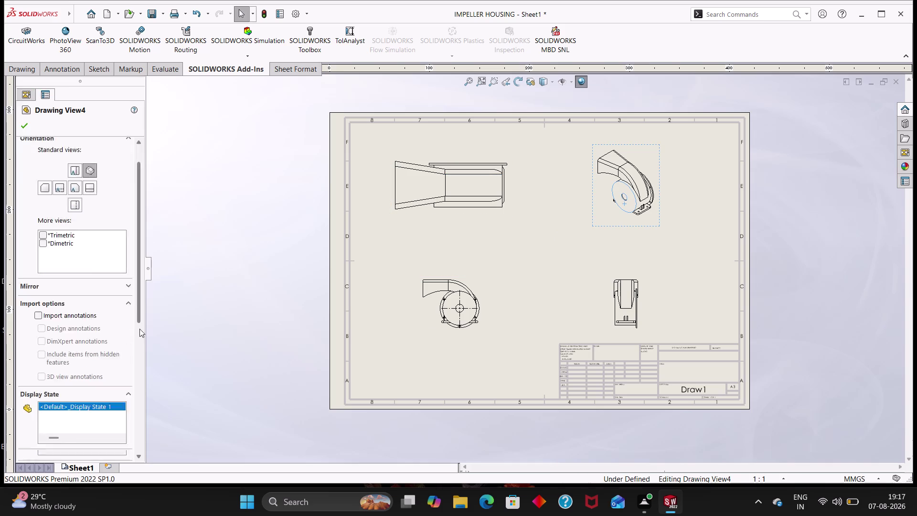
drag(140, 319, 141, 408)
click(40, 361)
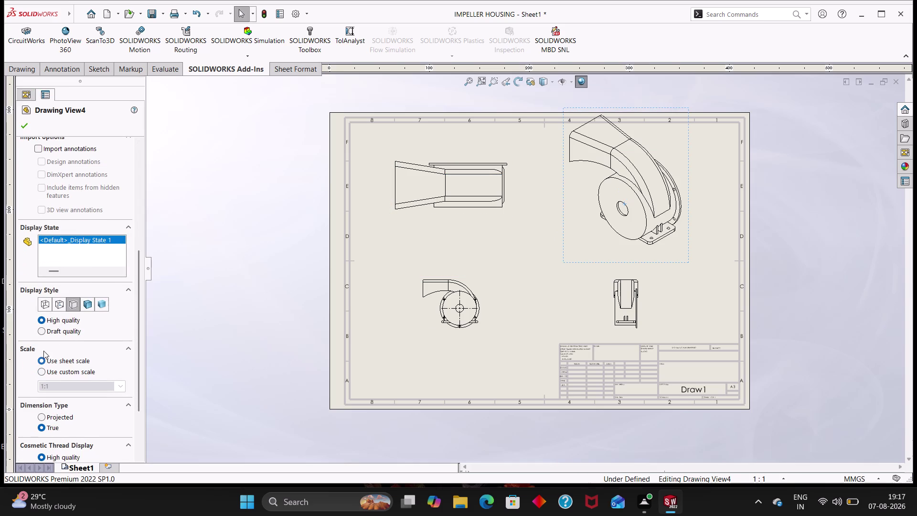
click(24, 124)
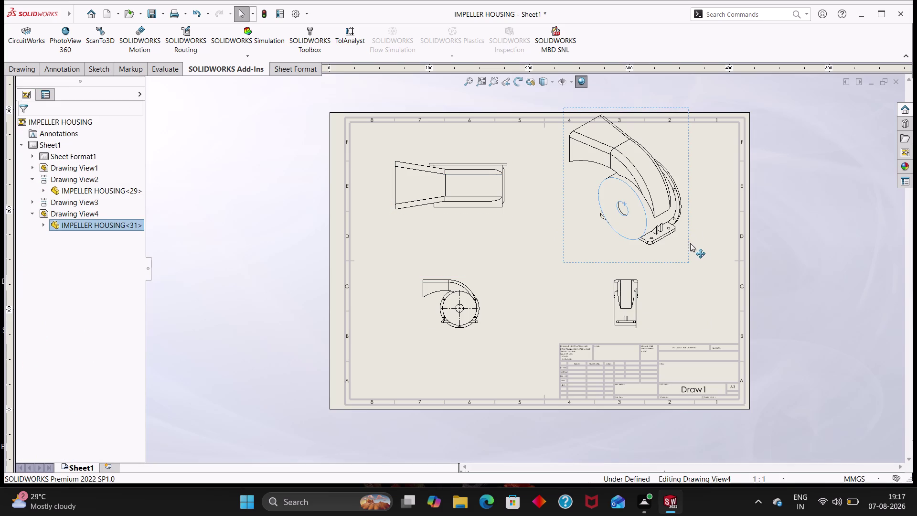
Shift the isometric view slightly right and down, and move the side view nearer the front view.
drag(686, 238, 690, 255)
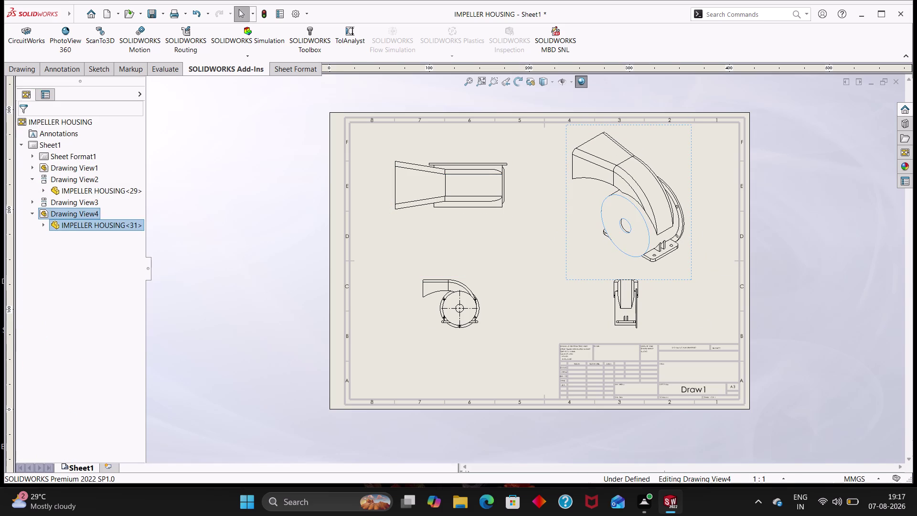
key(Escape)
key(Escape)
key(Escape)
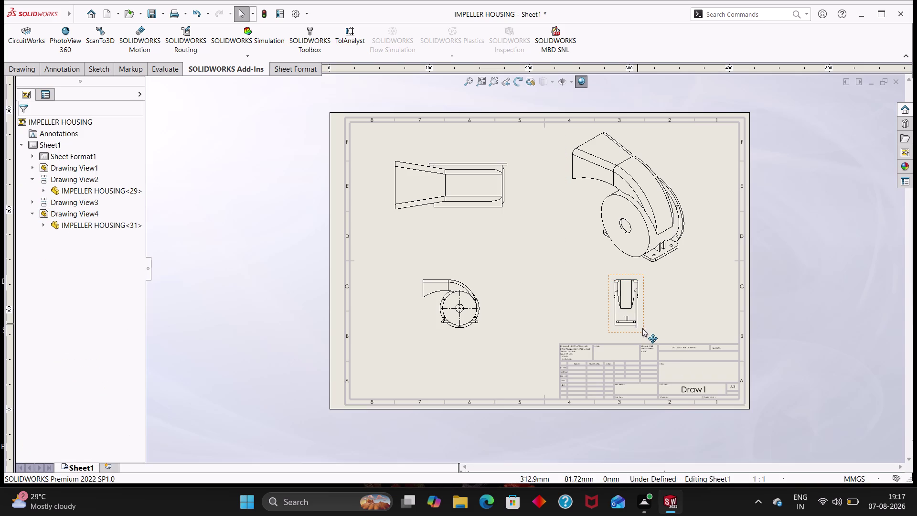
drag(643, 328, 593, 317)
key(Escape)
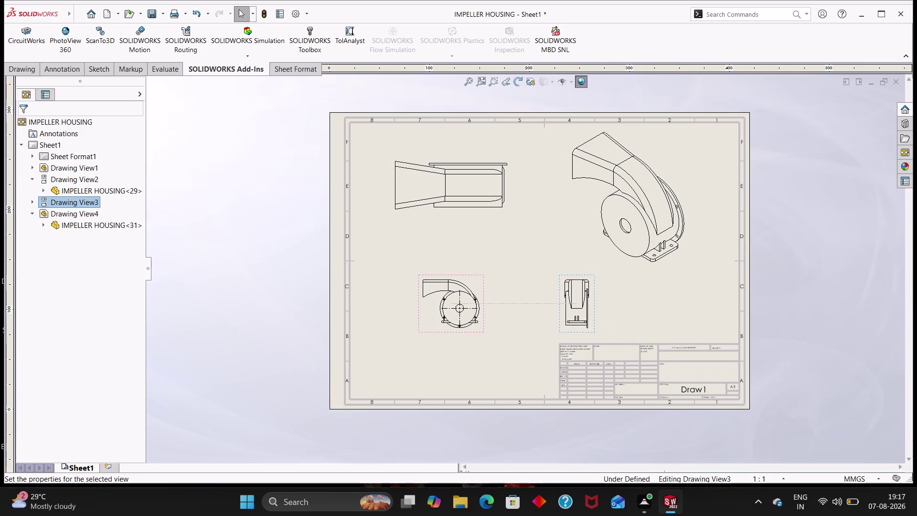
Set the side view to sheet scale and confirm.
click(594, 331)
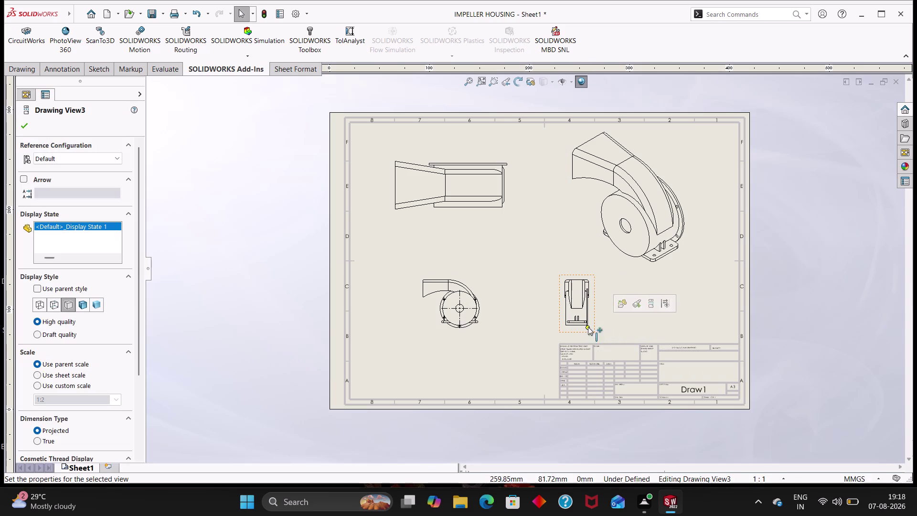
drag(141, 366, 146, 408)
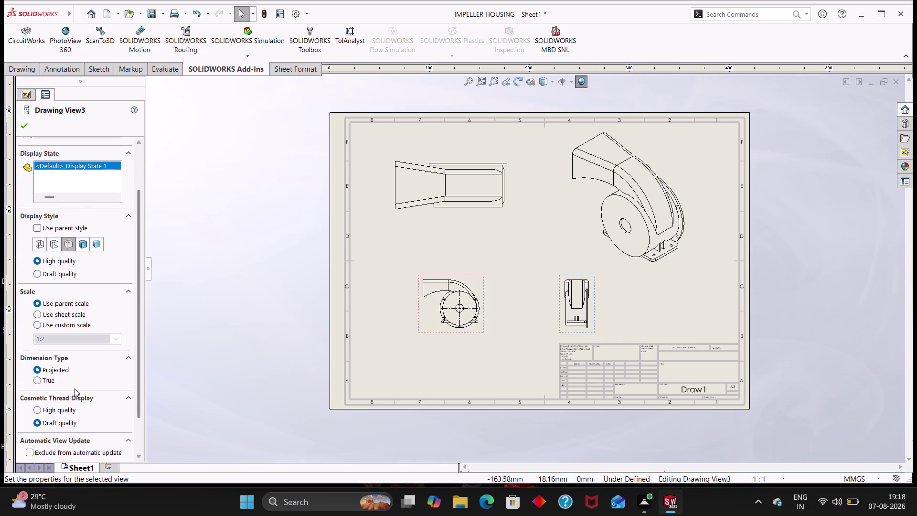
click(41, 313)
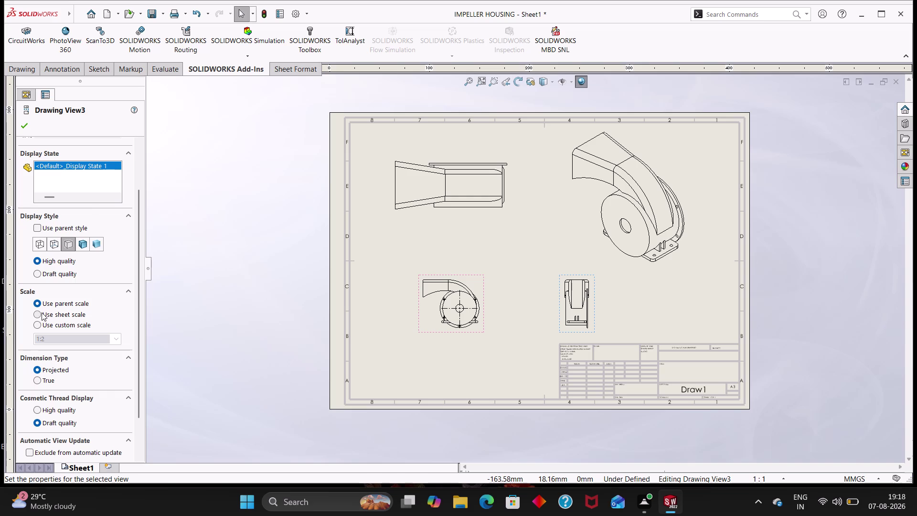
click(25, 130)
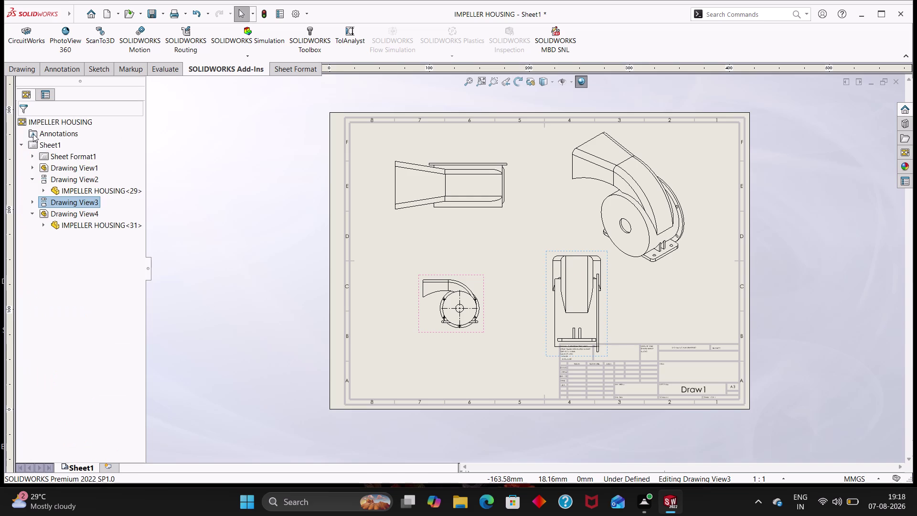
Drag the side view into level alignment beside the front view.
drag(610, 311, 621, 293)
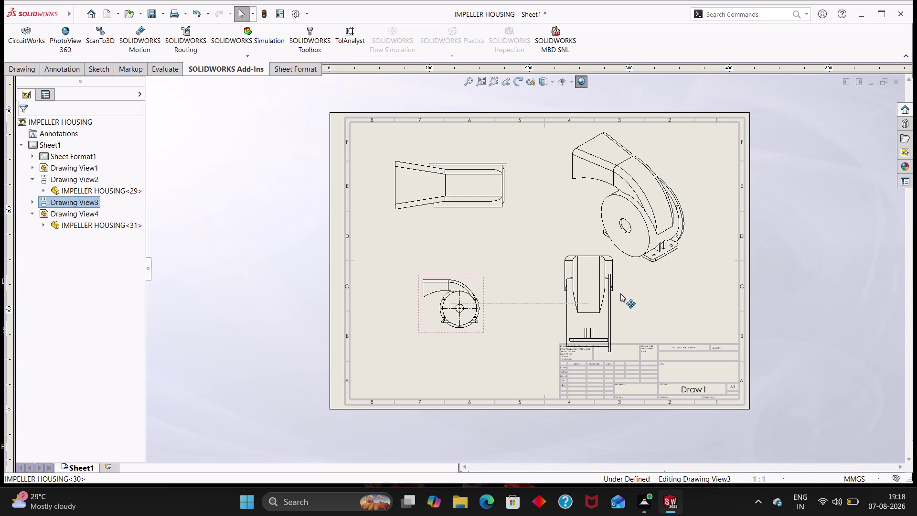
drag(620, 293, 621, 295)
drag(484, 299, 463, 287)
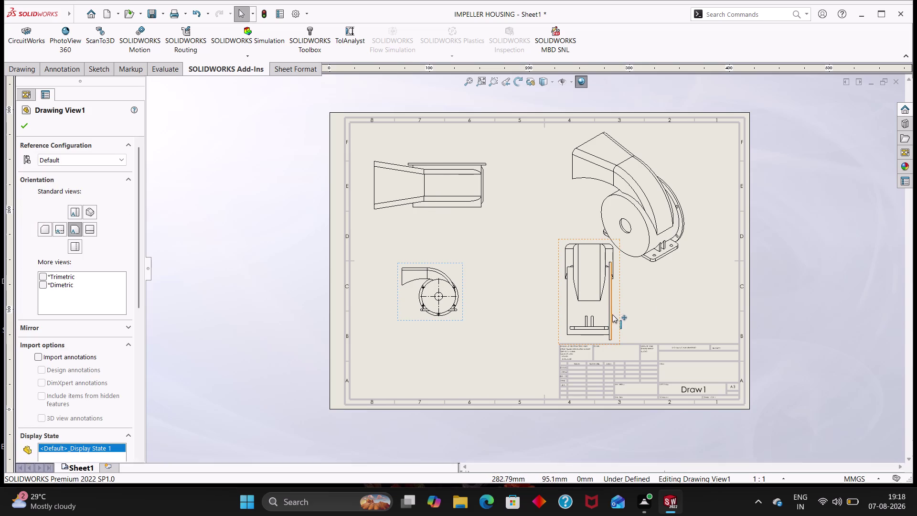
drag(618, 323, 600, 318)
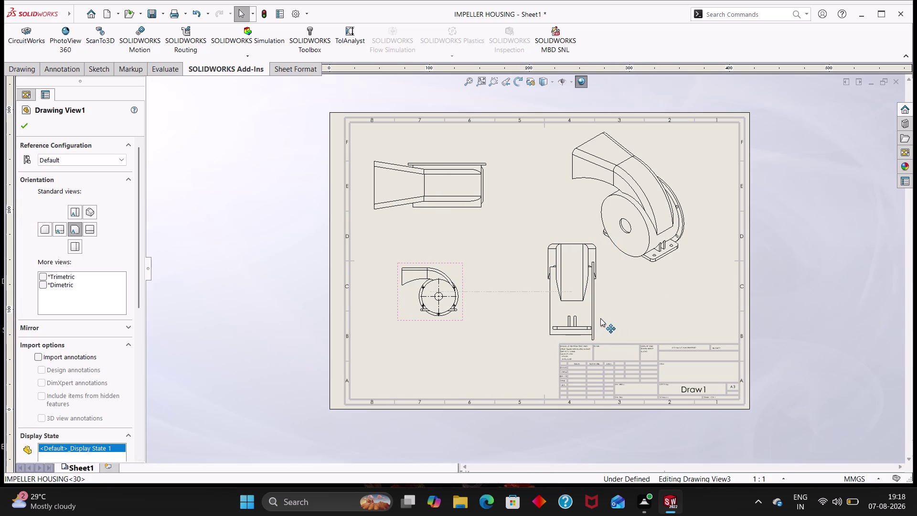
drag(601, 318, 593, 313)
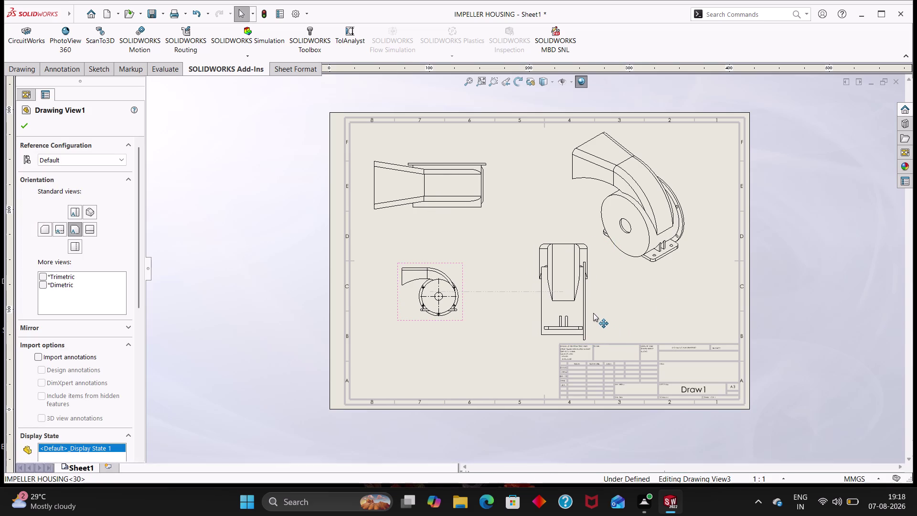
drag(593, 313, 598, 313)
key(Escape)
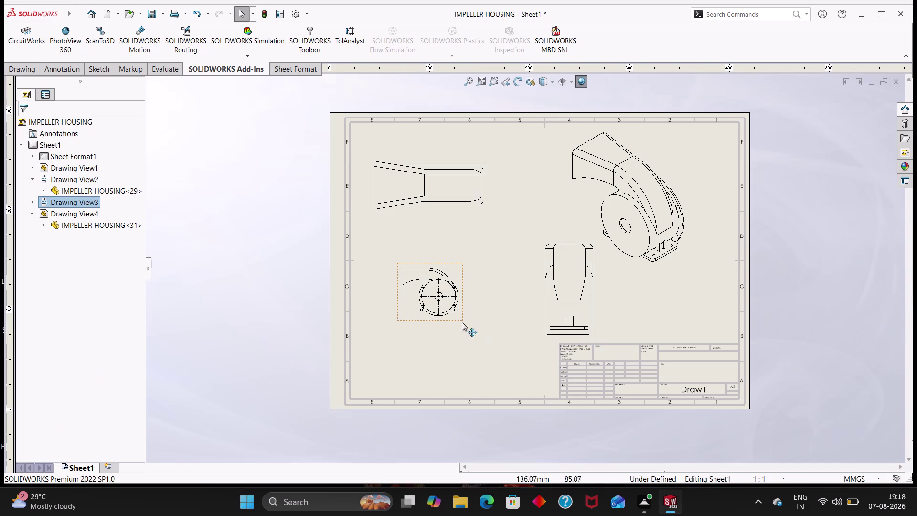
Set the front view to sheet scale and apply it.
click(462, 299)
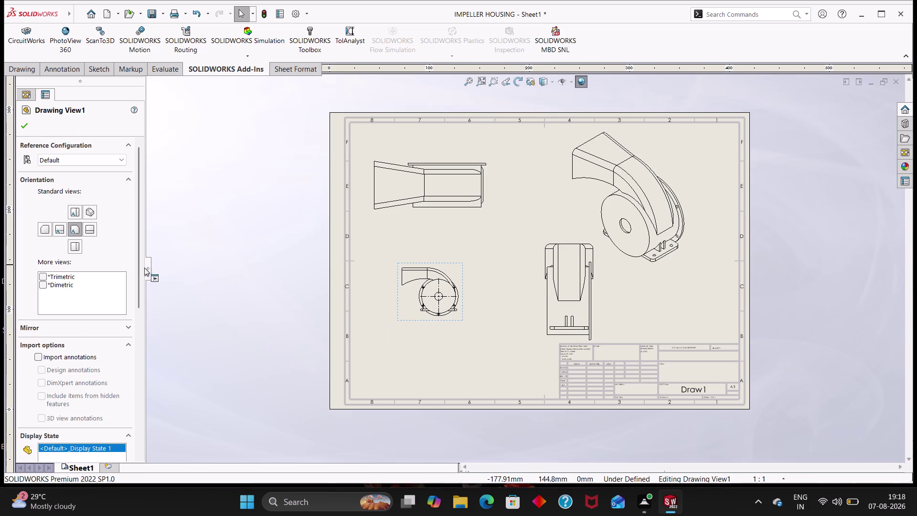
drag(139, 266, 136, 367)
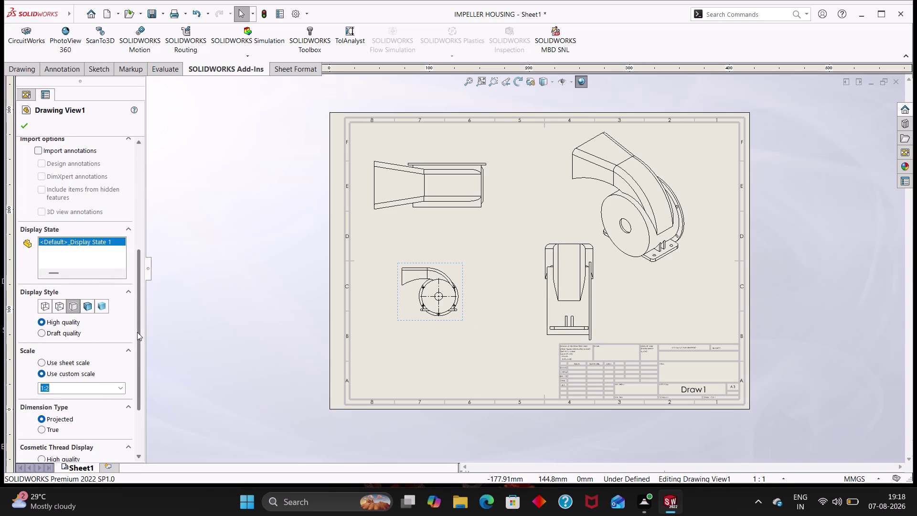
drag(141, 335, 146, 372)
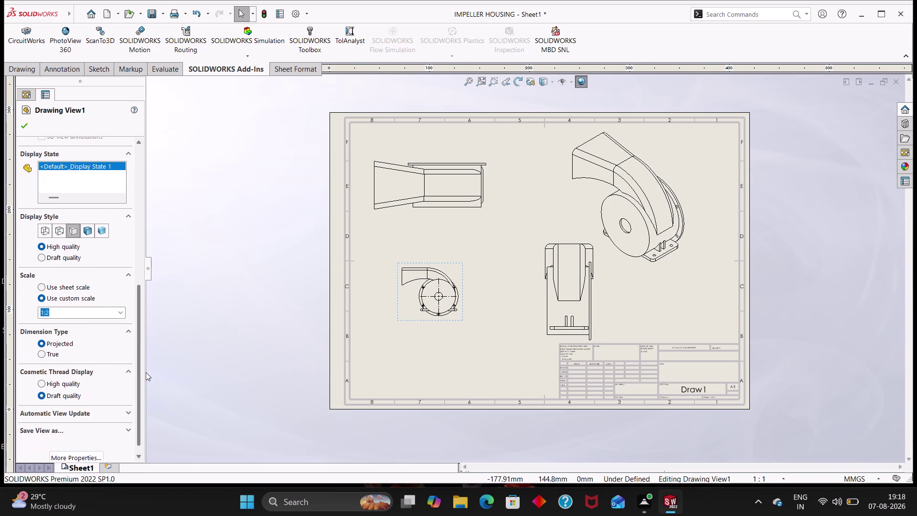
drag(145, 372, 145, 373)
click(50, 287)
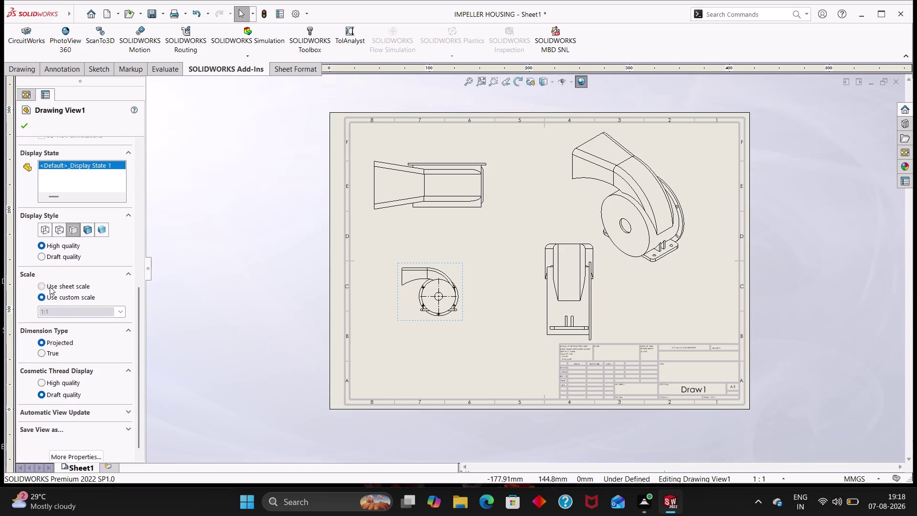
click(28, 126)
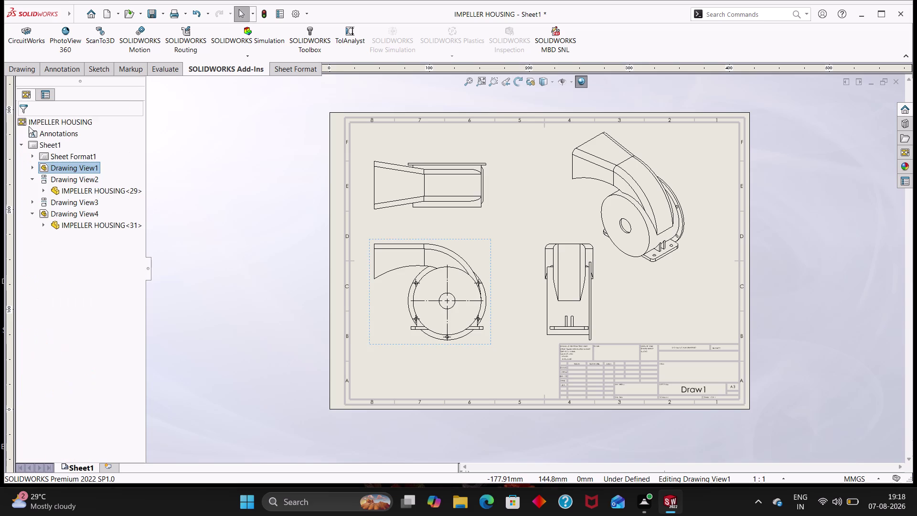
click(631, 206)
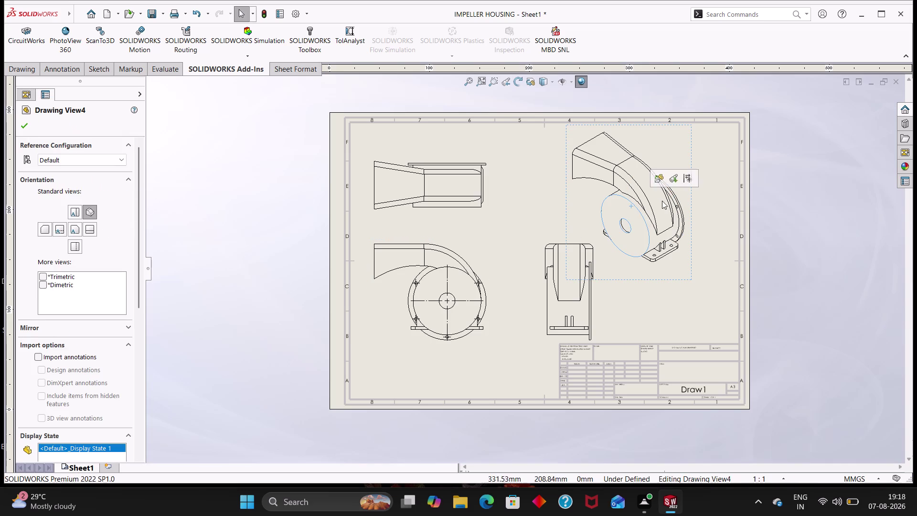
Switch the isometric view to Shaded display, then select the top view for annotating.
drag(138, 285, 127, 382)
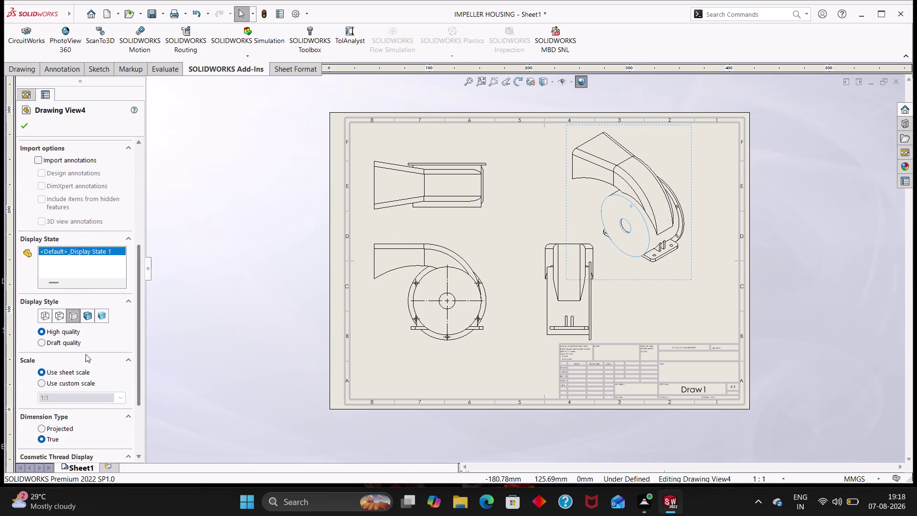
click(108, 316)
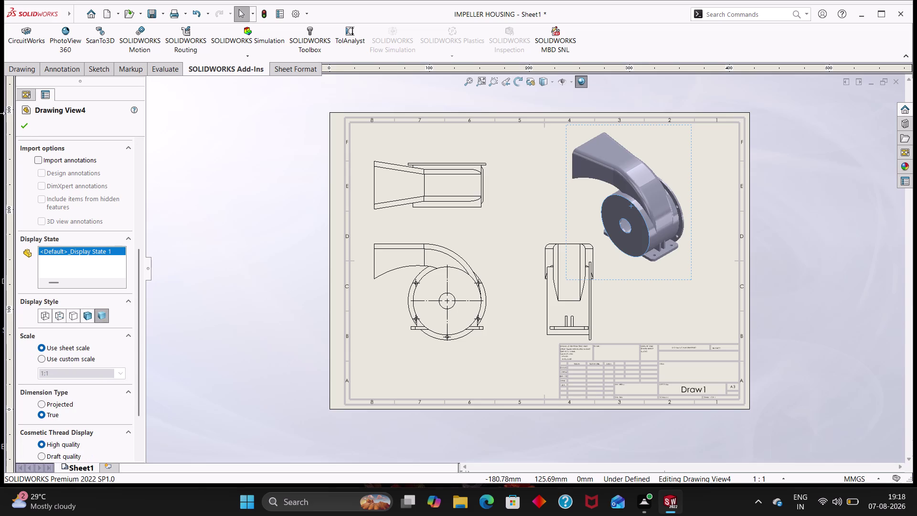
click(22, 124)
click(289, 272)
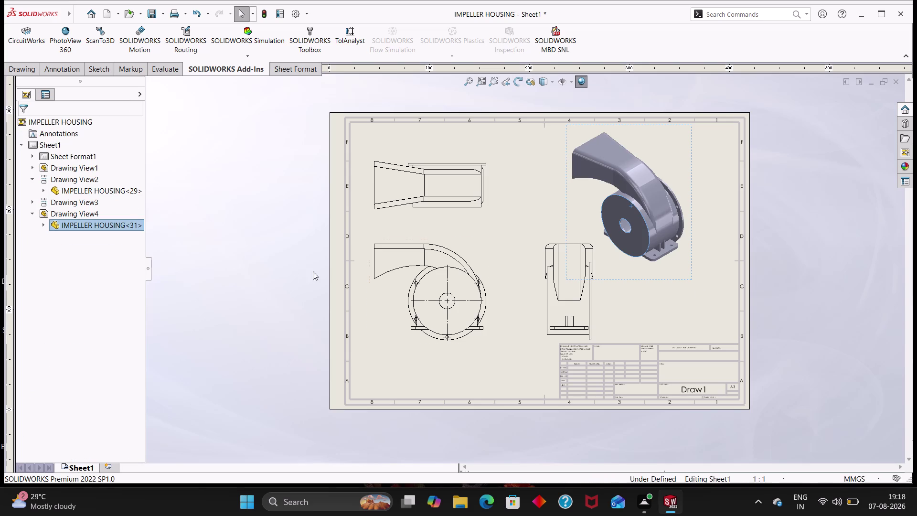
key(Escape)
key(Escape)
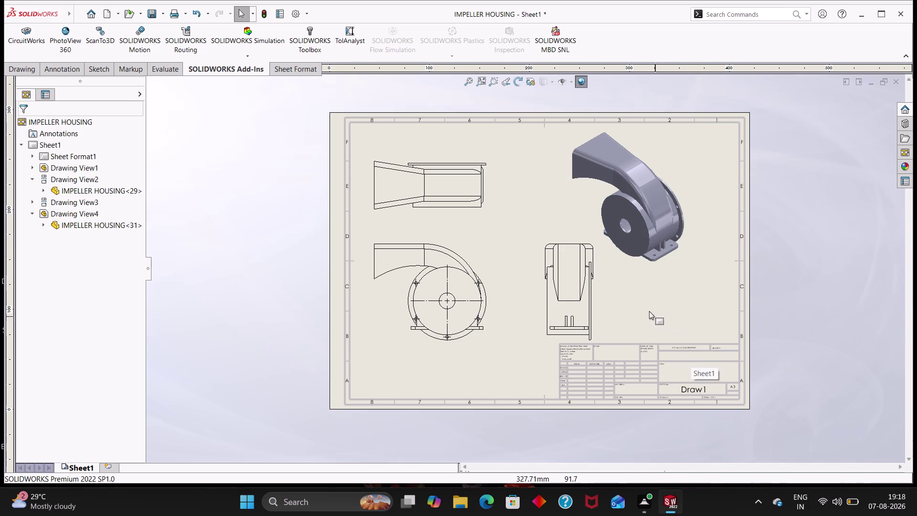
click(440, 203)
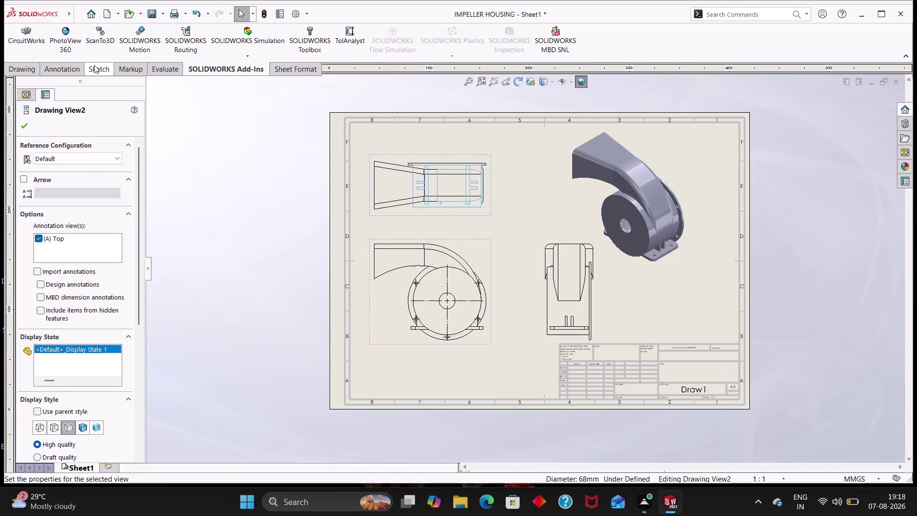
click(72, 71)
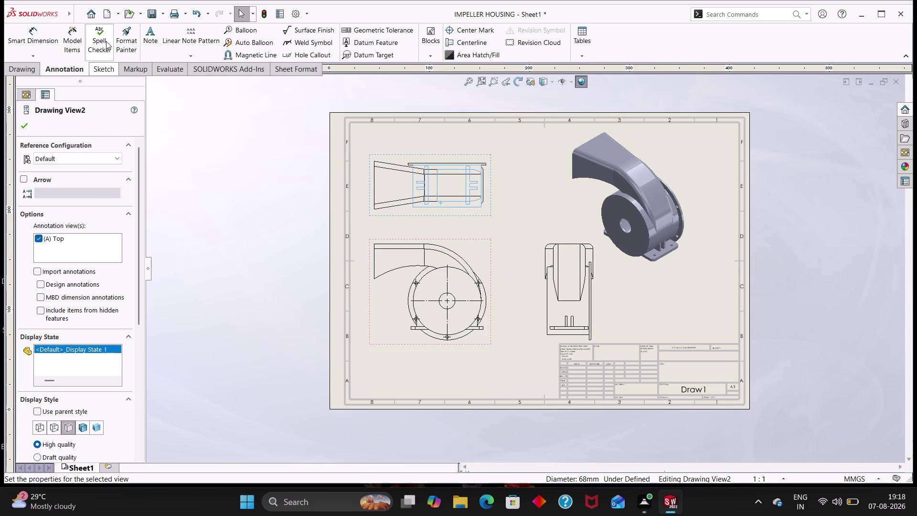
Place a leader note anchored below the top view.
click(151, 33)
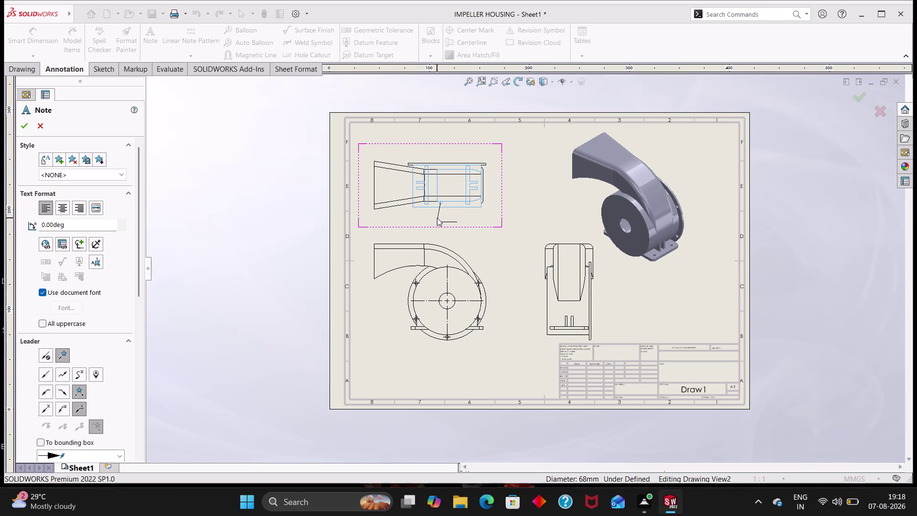
key(Escape)
click(144, 34)
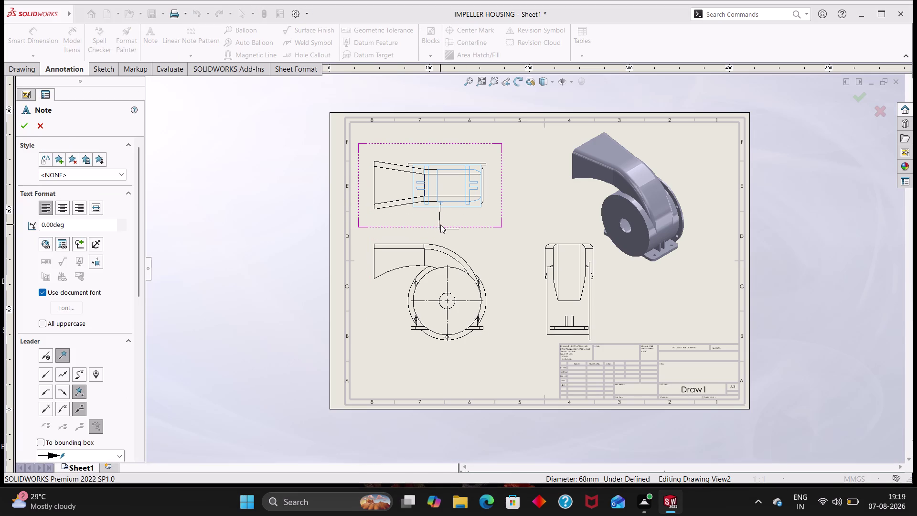
click(440, 225)
scroll(down, 3)
click(476, 252)
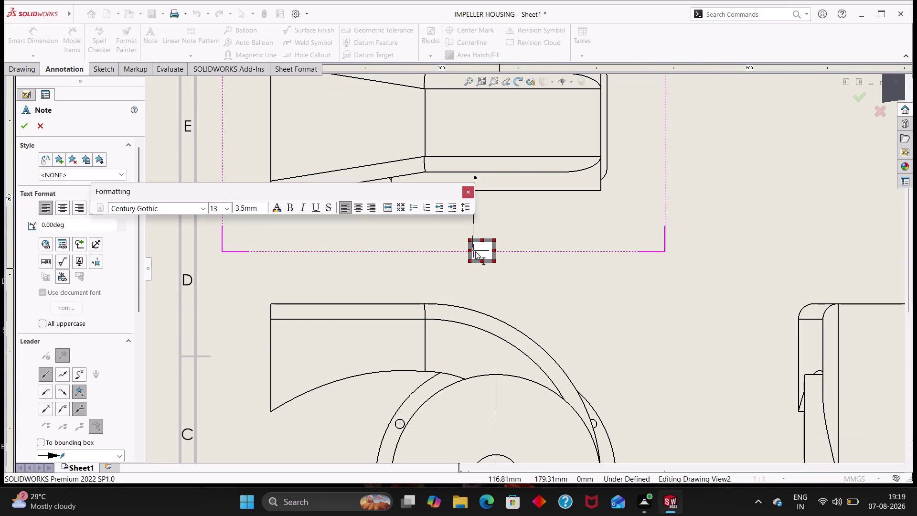
Enter the note text, correcting the mistaken FRONT to 'TOP VIEW'.
text(FR)
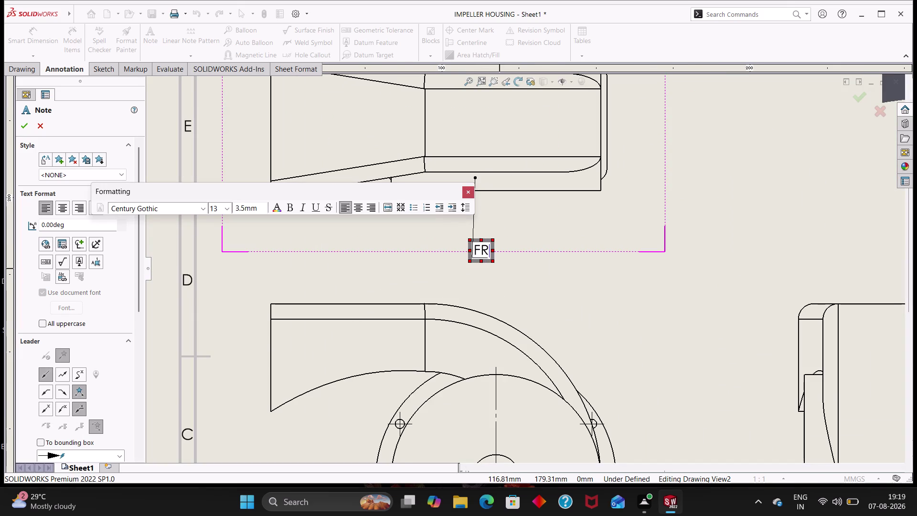
text(O)
key(m)
key(BackSpace)
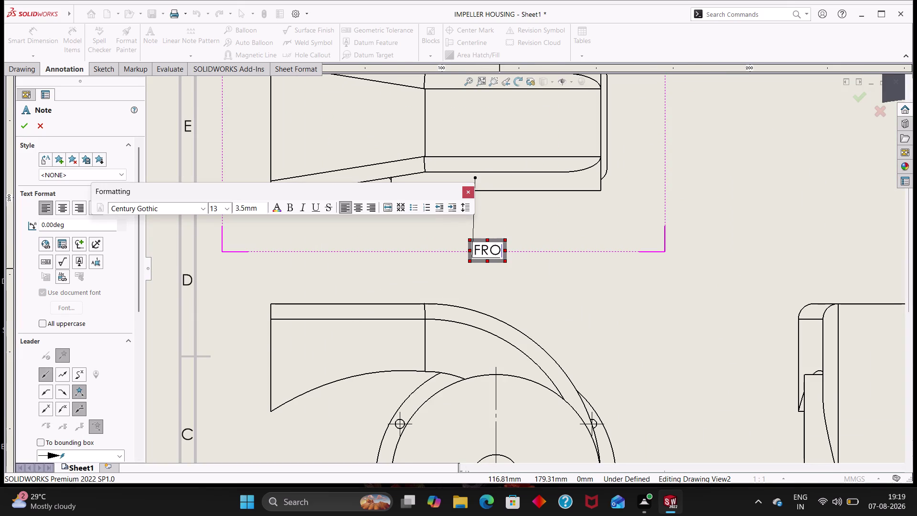
text(NT)
key(space)
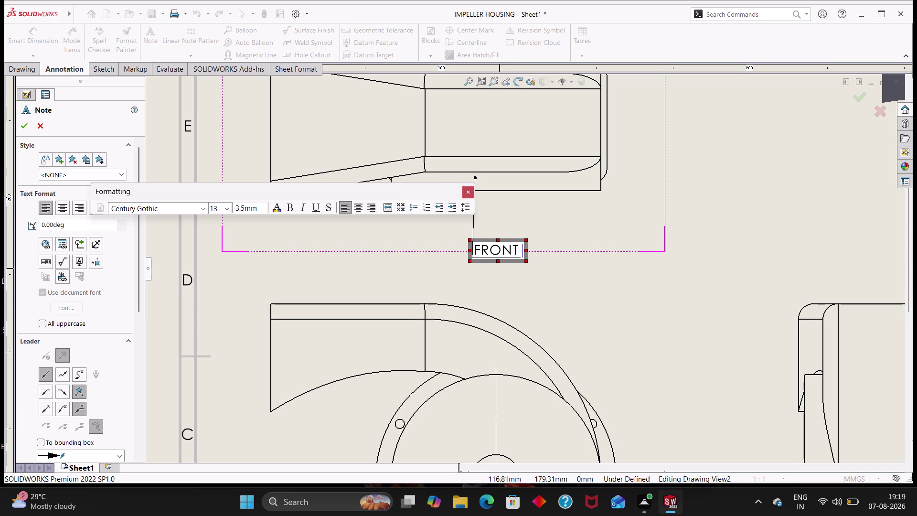
key(BackSpace)
key(BackSpace)
key(BackSpace)
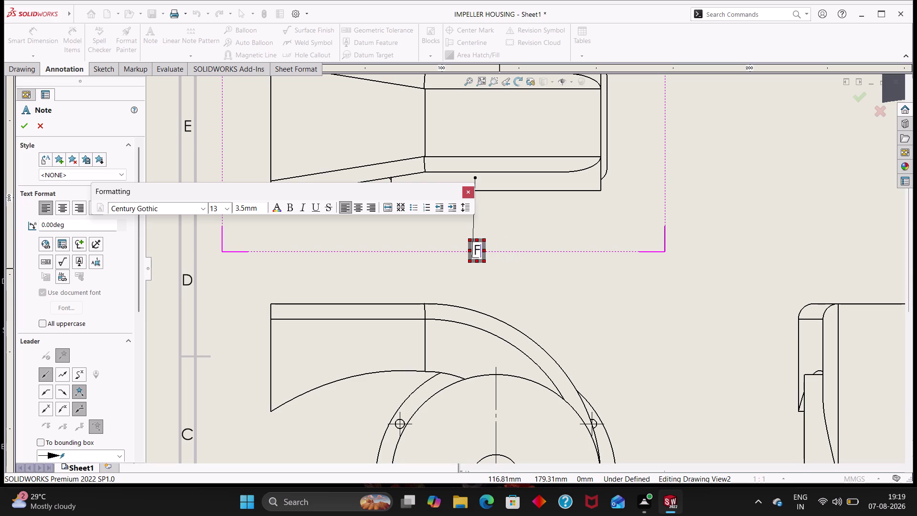
text(TOP)
key(space)
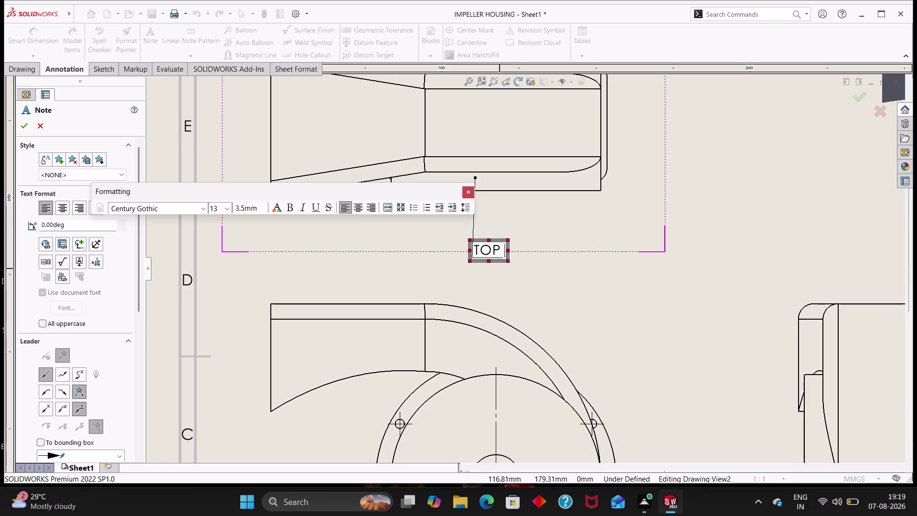
text(VIEW)
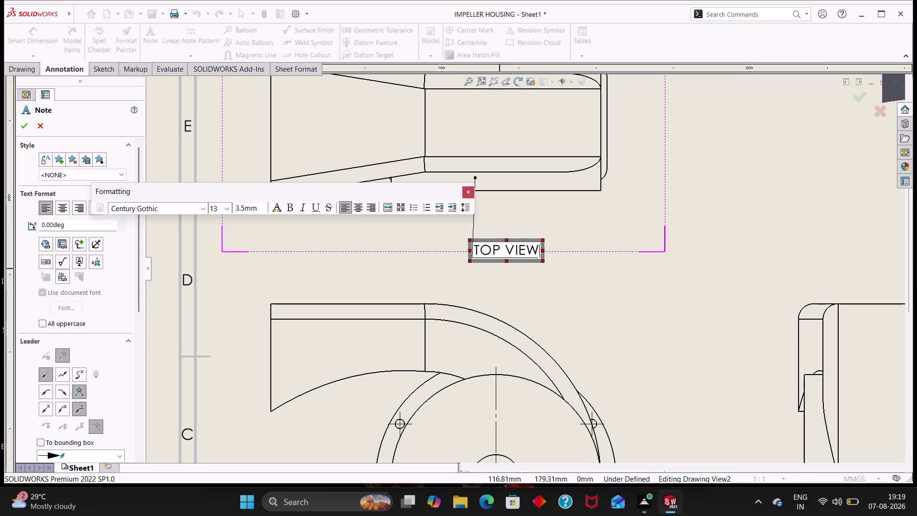
click(526, 277)
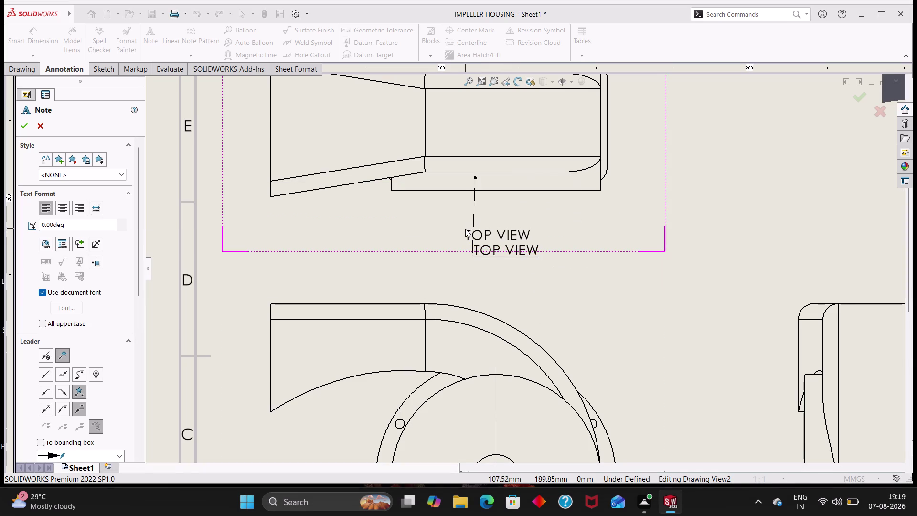
Delete the duplicate TOP VIEW label and select the remaining label's text.
click(466, 229)
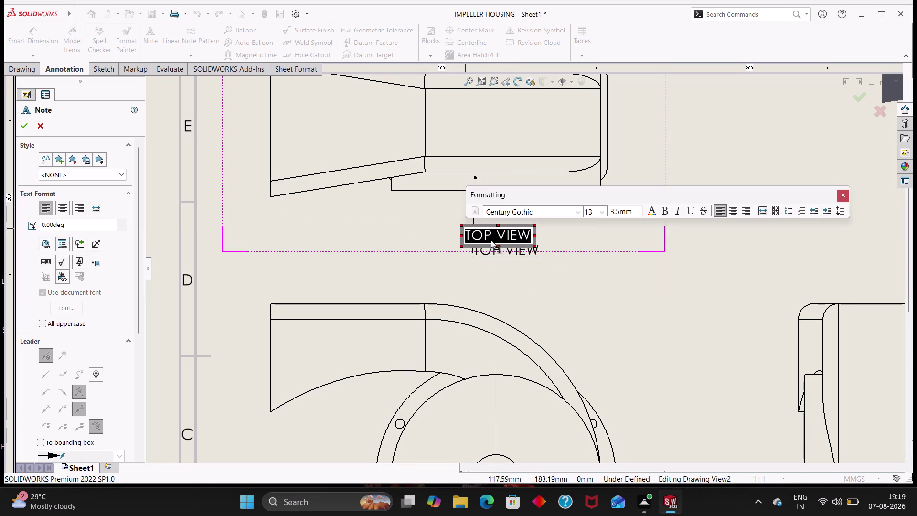
key(grave)
key(Escape)
key(Escape)
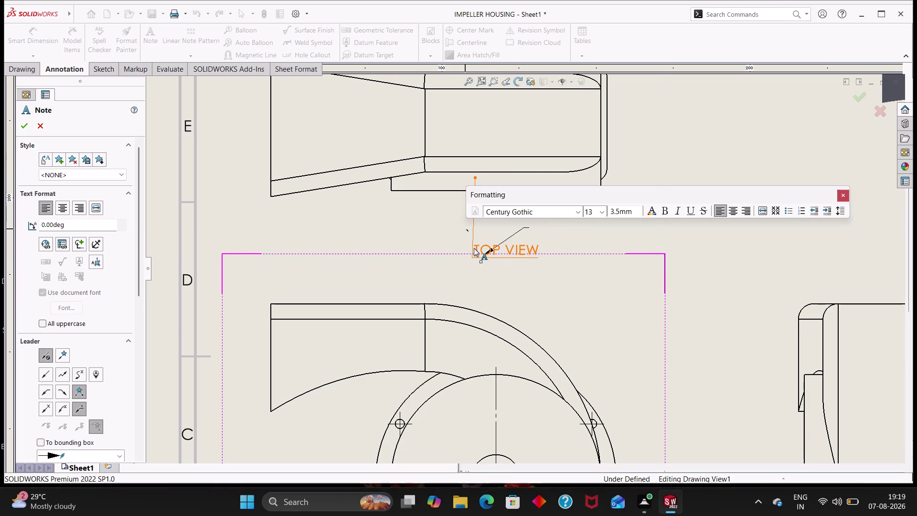
click(482, 251)
double_click(483, 249)
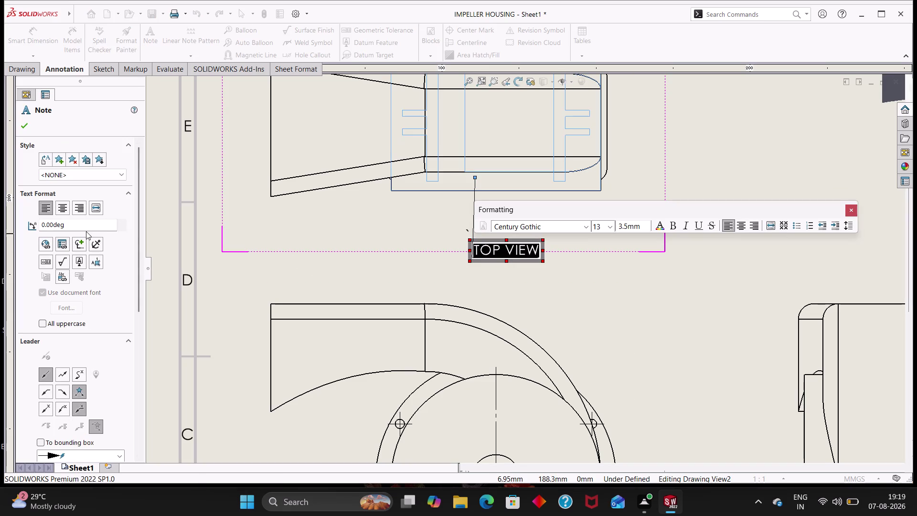
click(81, 175)
click(81, 175)
click(62, 208)
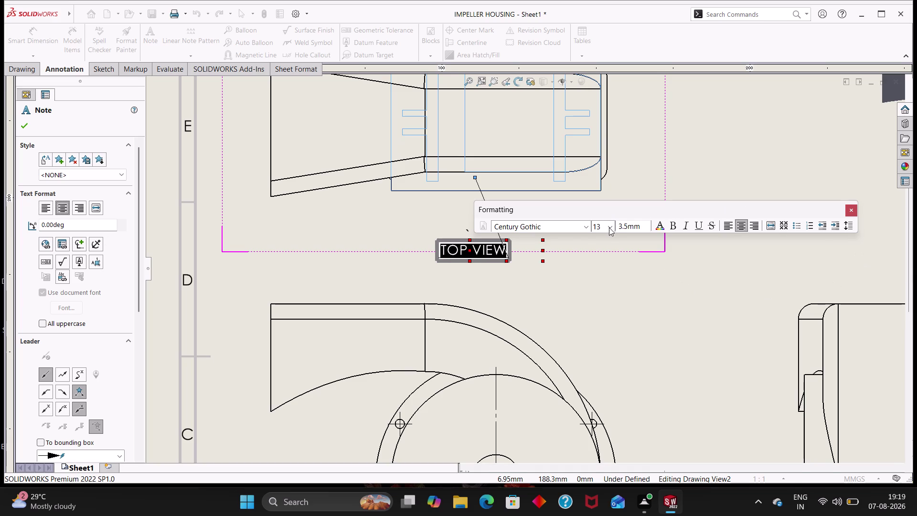
Format the TOP VIEW label in bold, black Times New Roman.
click(590, 225)
scroll(down, 3)
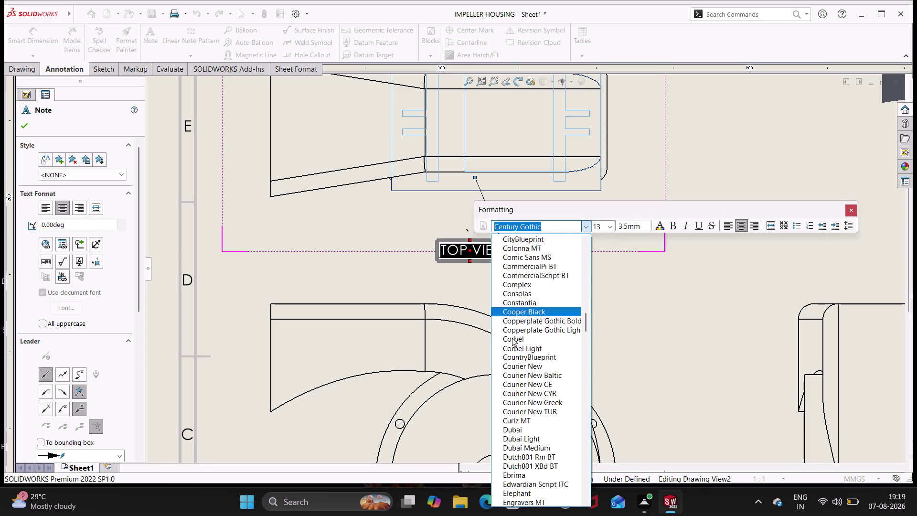
scroll(down, 3)
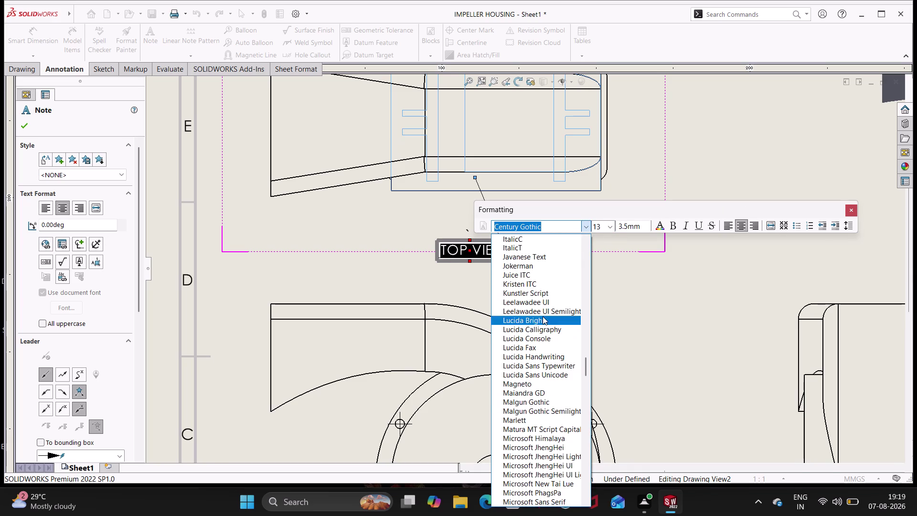
key(t)
click(556, 276)
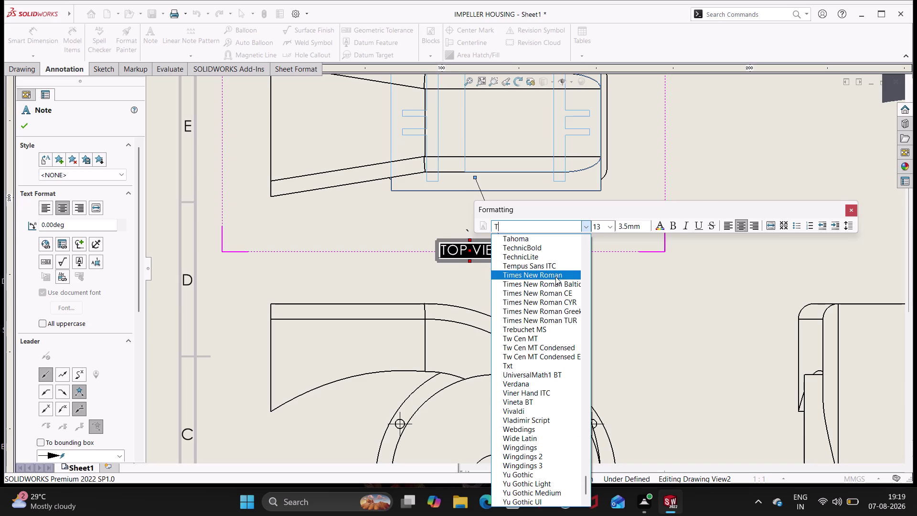
click(661, 226)
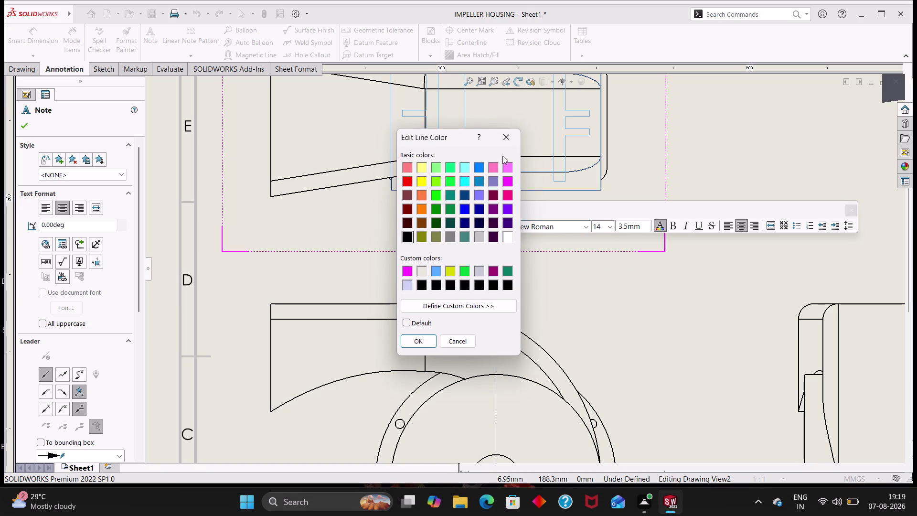
click(508, 140)
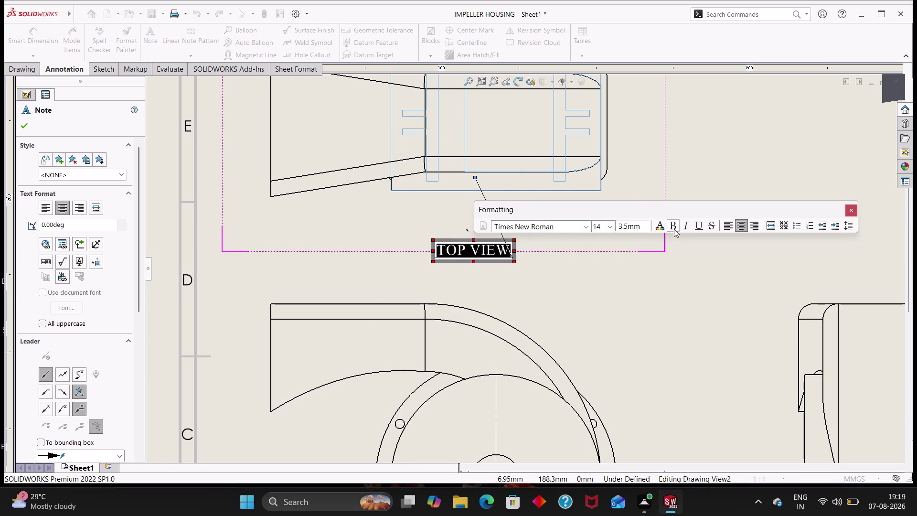
click(670, 223)
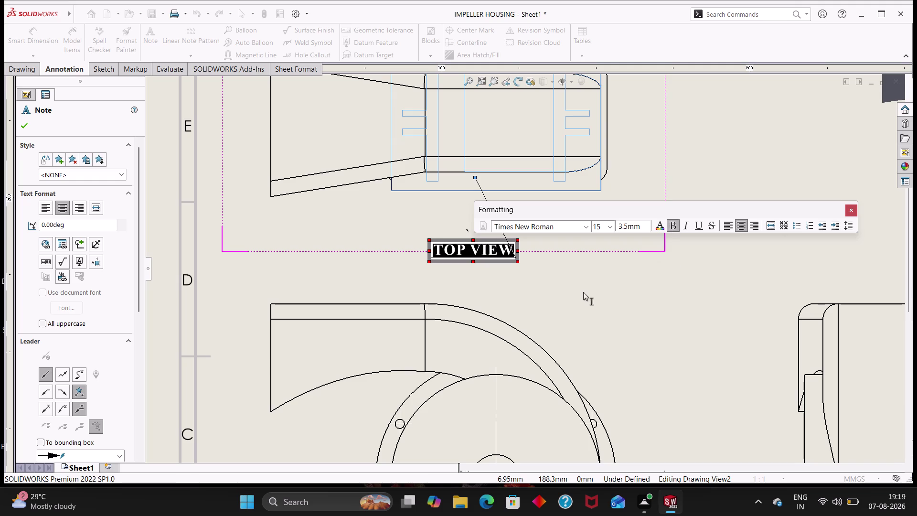
Finish the TOP VIEW label and fit the whole sheet in view.
click(579, 293)
key(Escape)
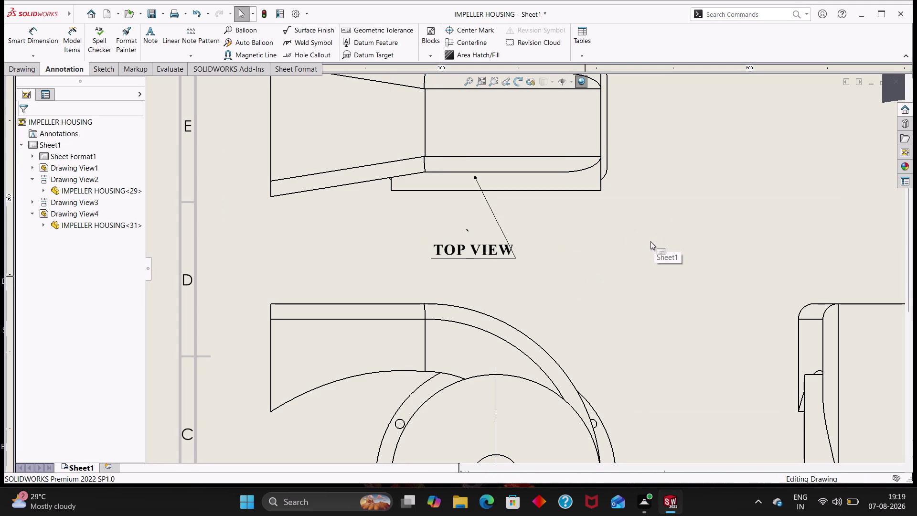
key(Escape)
key(Escape)
scroll(up, 3)
scroll(down, 3)
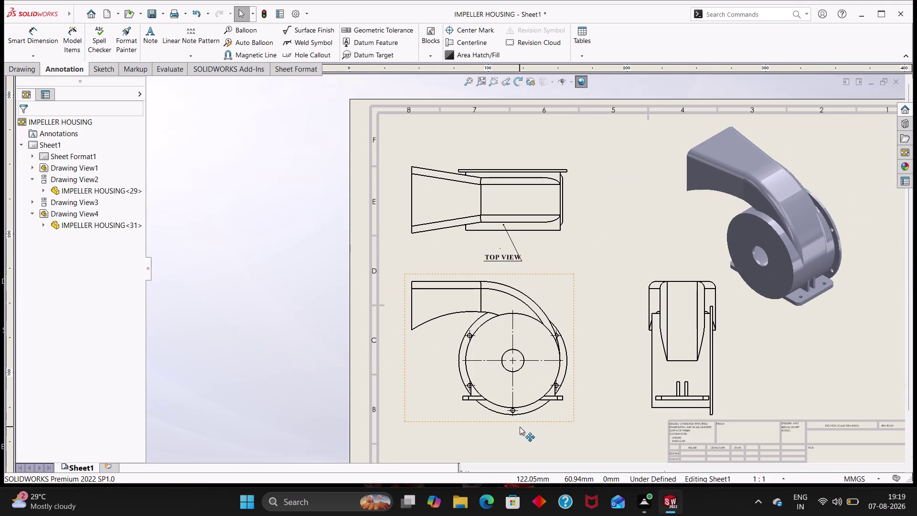
Place a note below the front view reading 'FRONT VIEW'.
click(142, 10)
key(Escape)
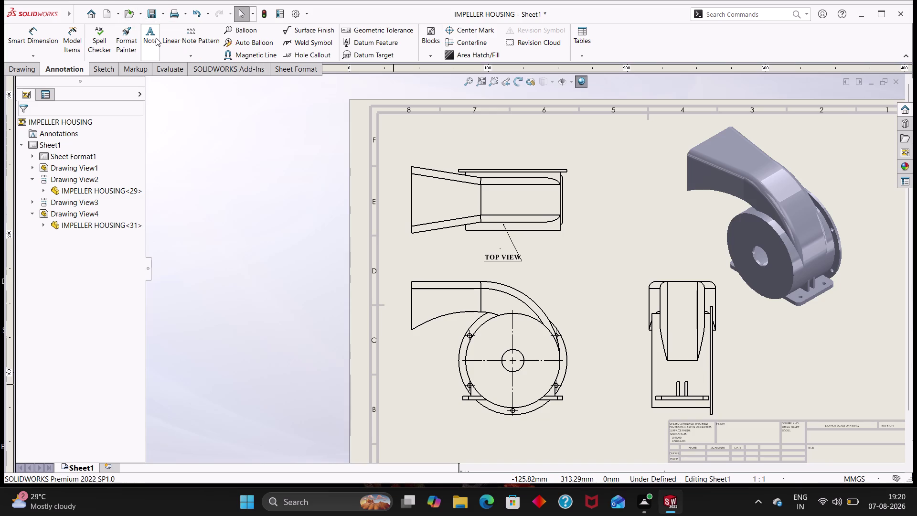
key(Escape)
click(150, 41)
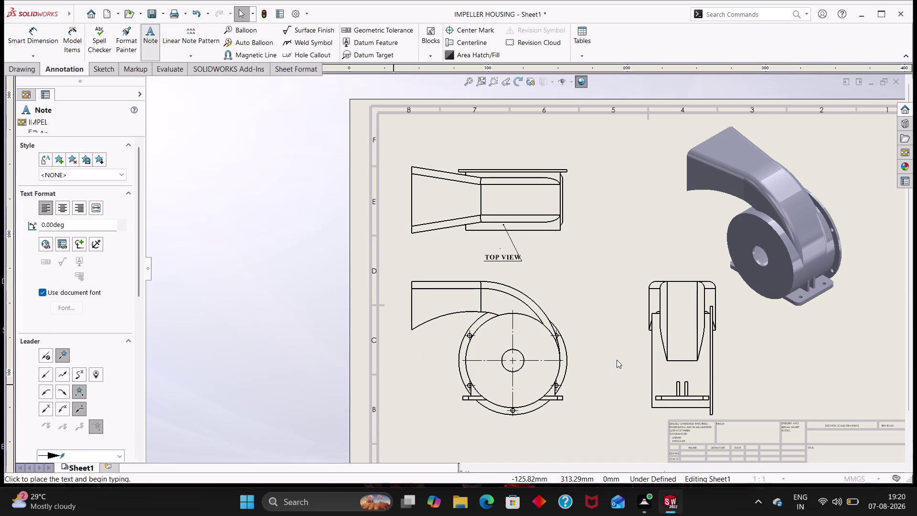
middle_drag(612, 360, 564, 299)
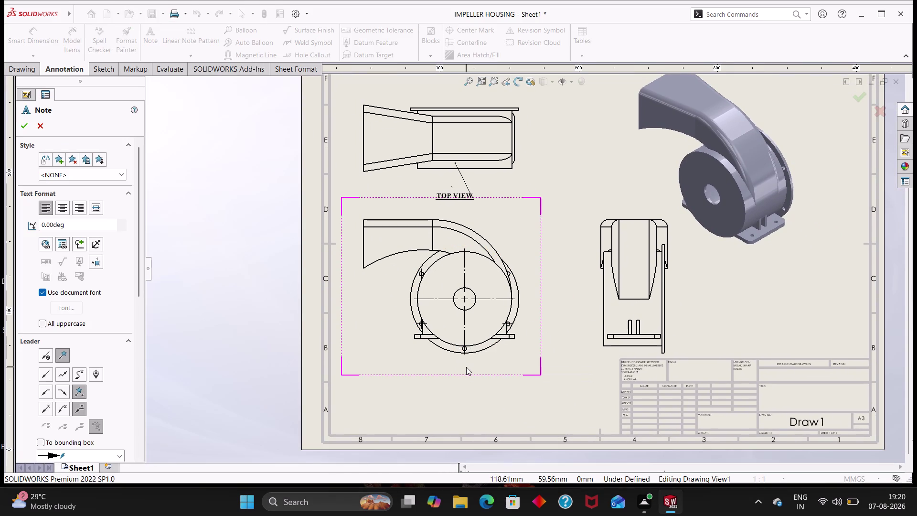
click(464, 367)
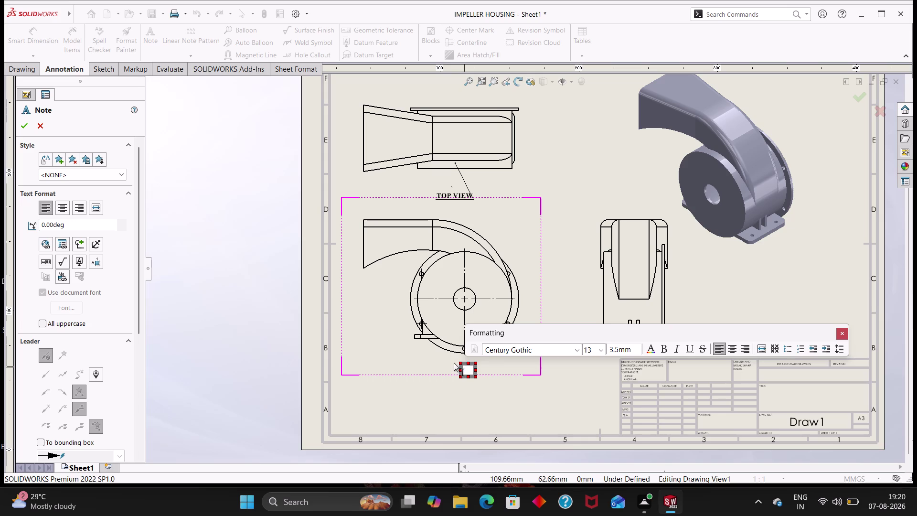
text(FRON)
text(T)
key(space)
text(VI)
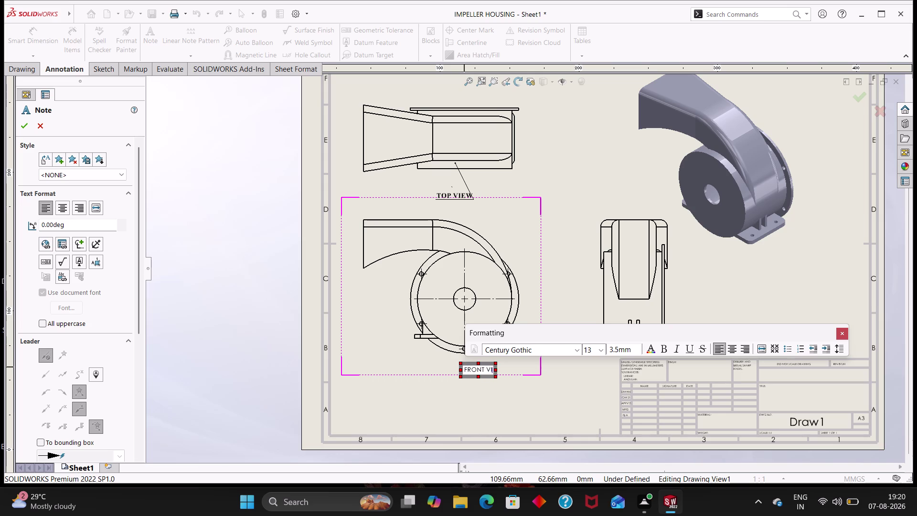
text(EW)
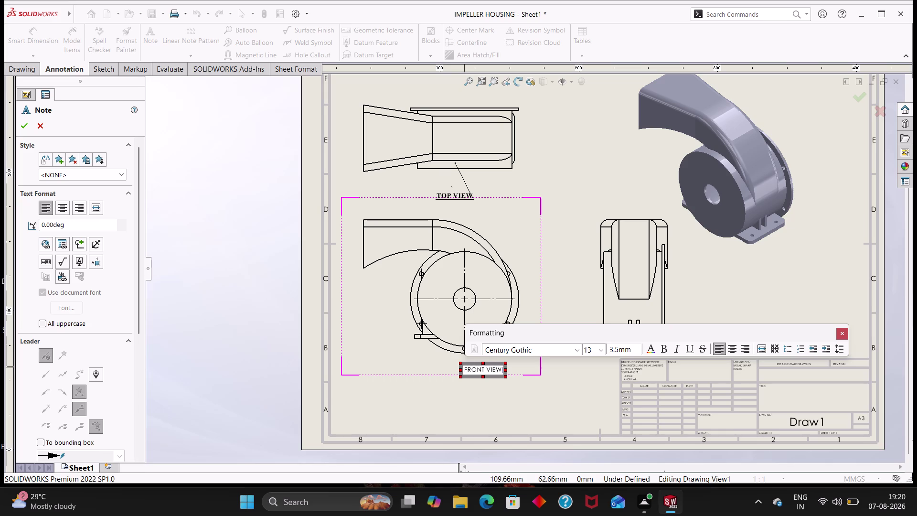
Format the label as black, bold Times New Roman at size 15.
click(578, 348)
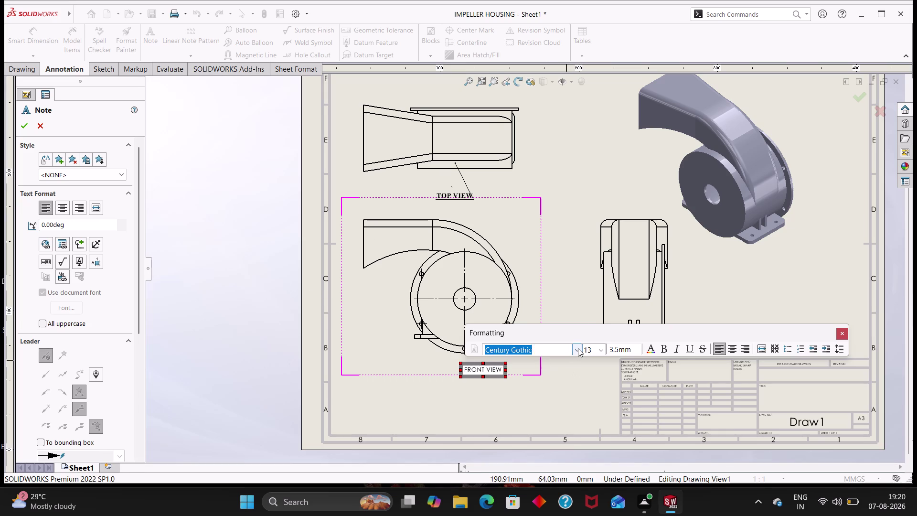
key(t)
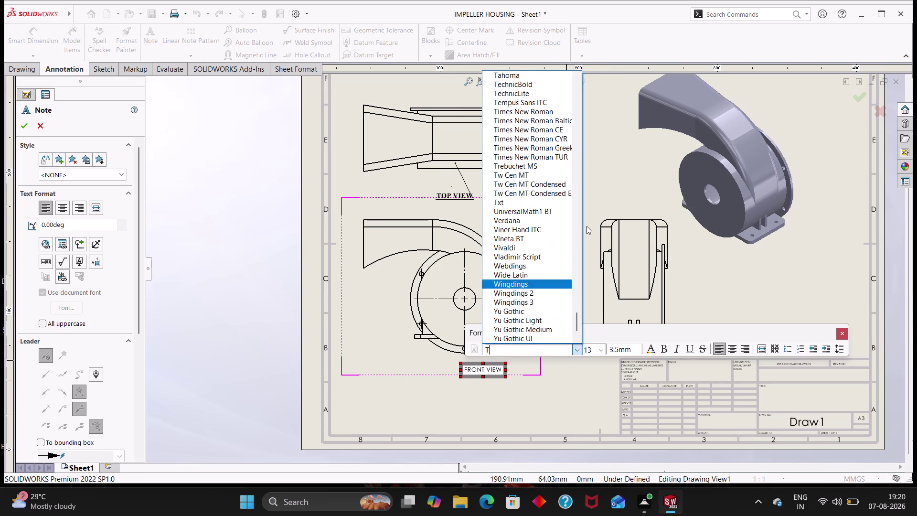
click(544, 110)
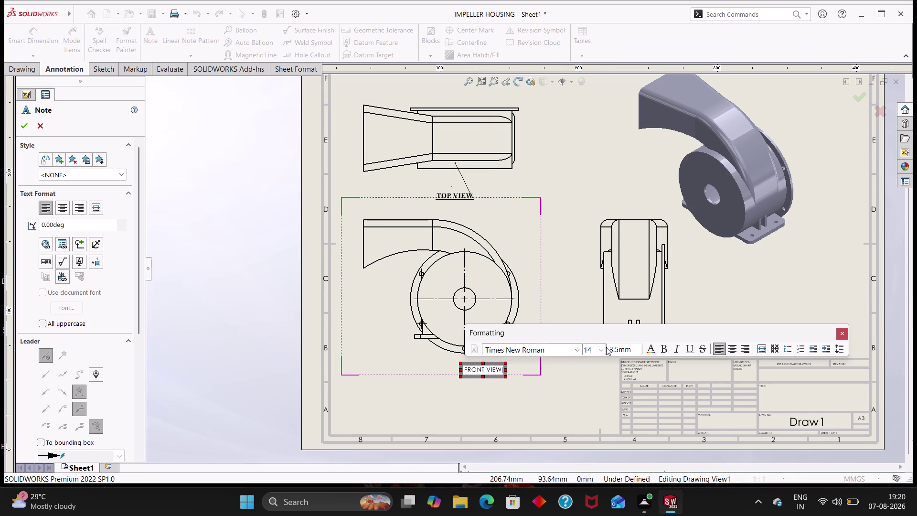
click(662, 349)
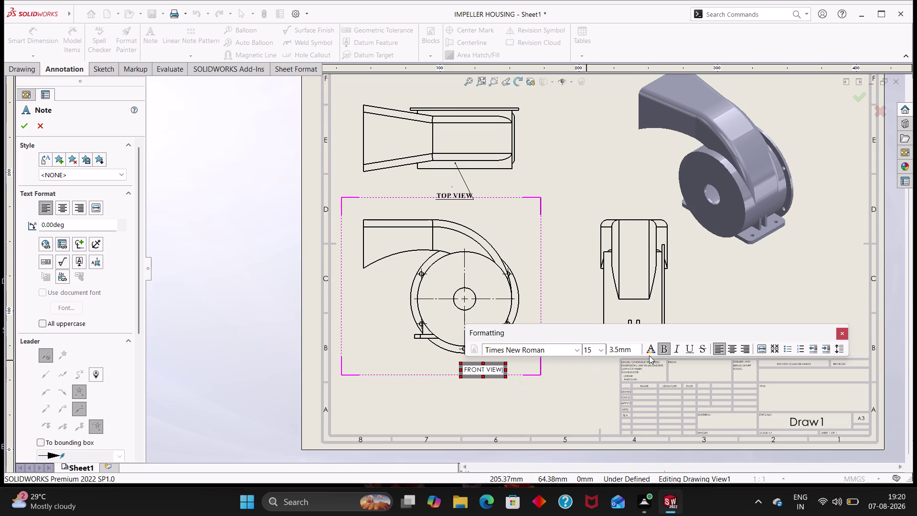
click(650, 350)
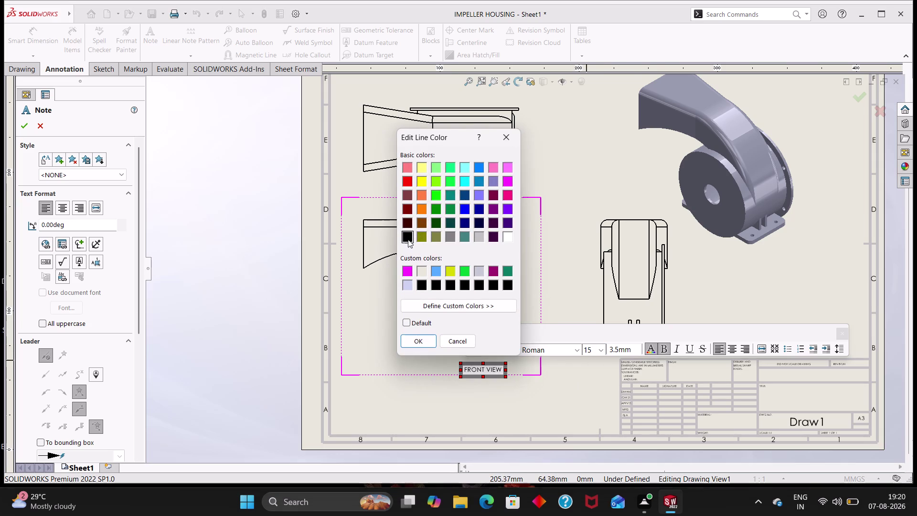
click(408, 239)
click(546, 402)
click(509, 134)
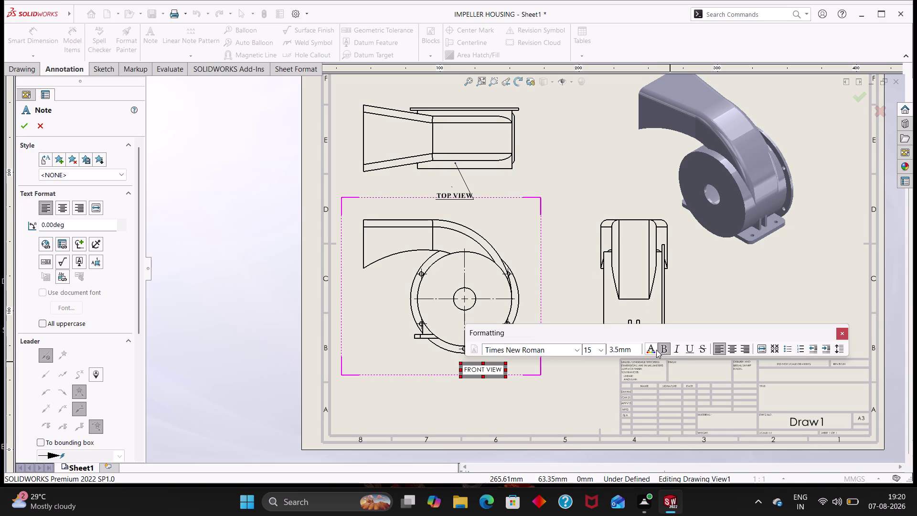
click(22, 128)
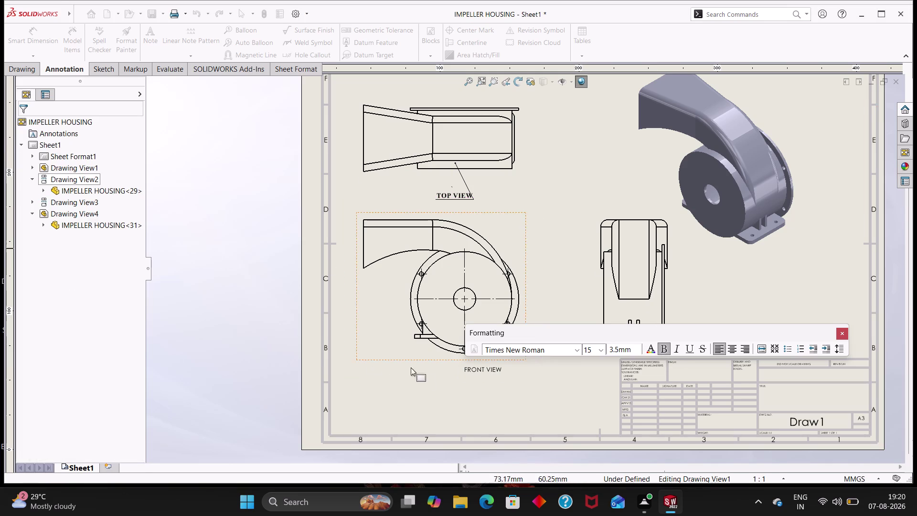
Move the FRONT VIEW label beneath the front view and centre-align its text.
click(479, 371)
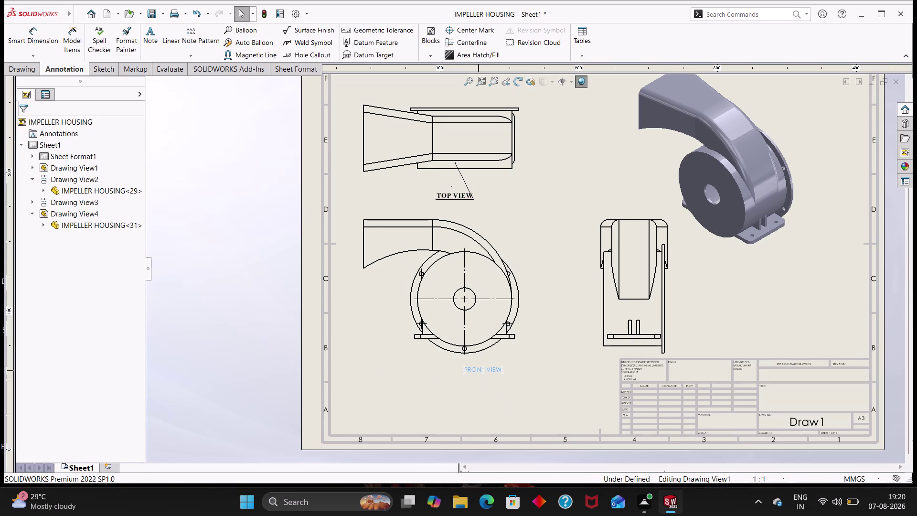
click(467, 367)
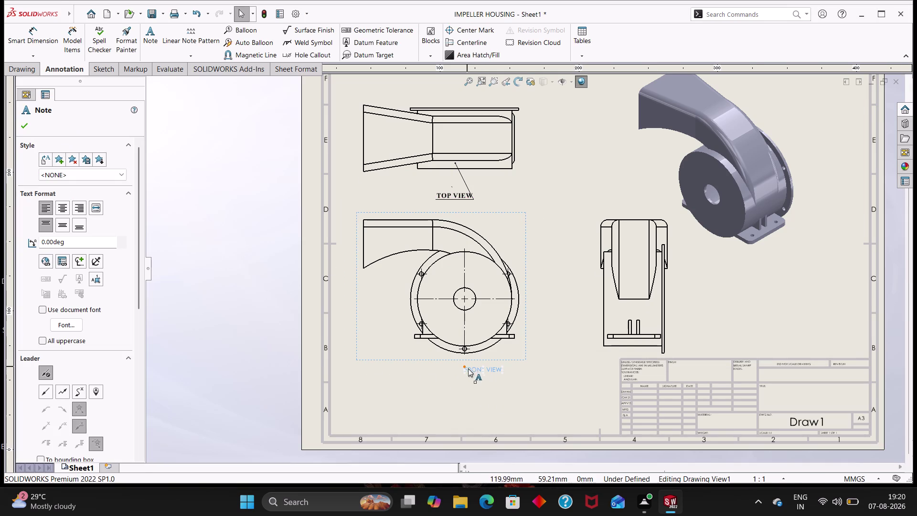
scroll(down, 3)
drag(477, 337, 476, 336)
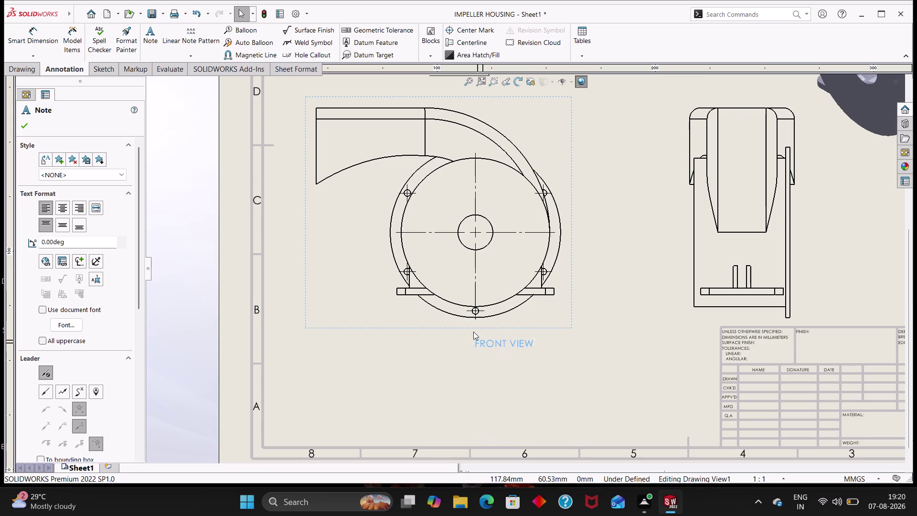
drag(475, 336, 439, 374)
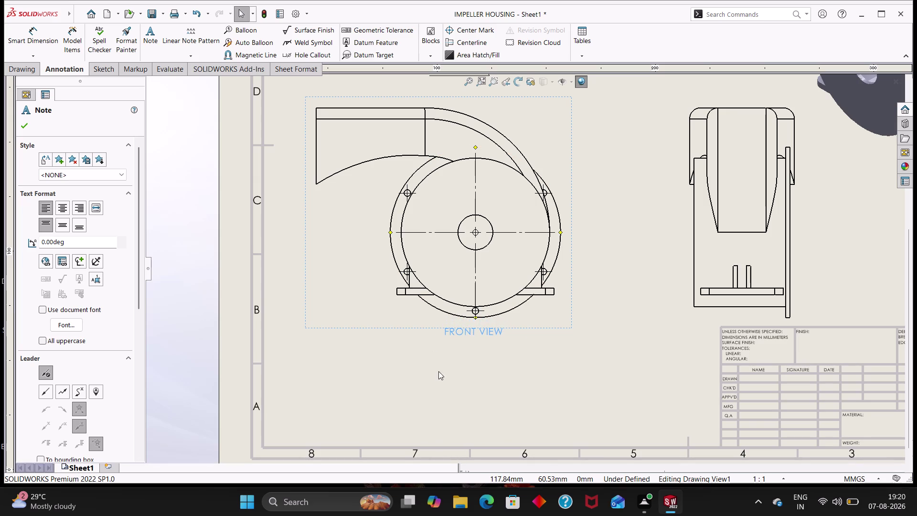
drag(439, 373, 443, 353)
click(65, 207)
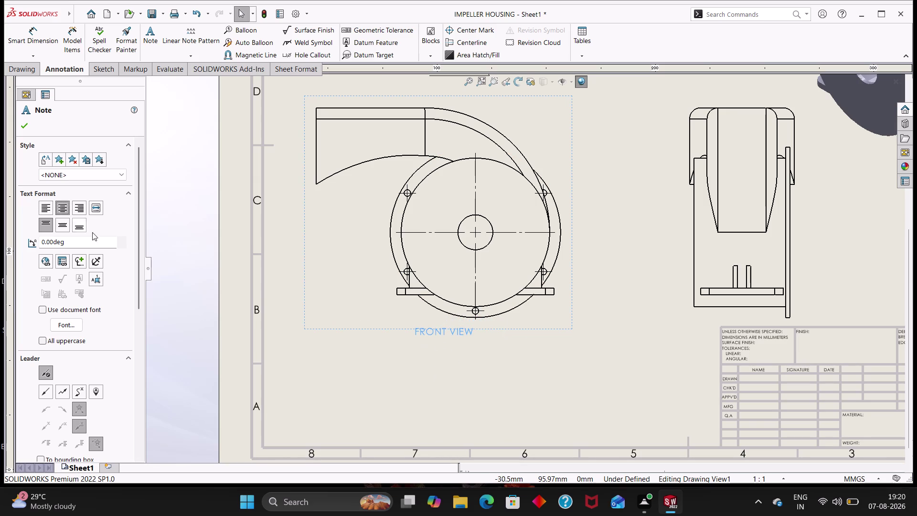
scroll(up, 3)
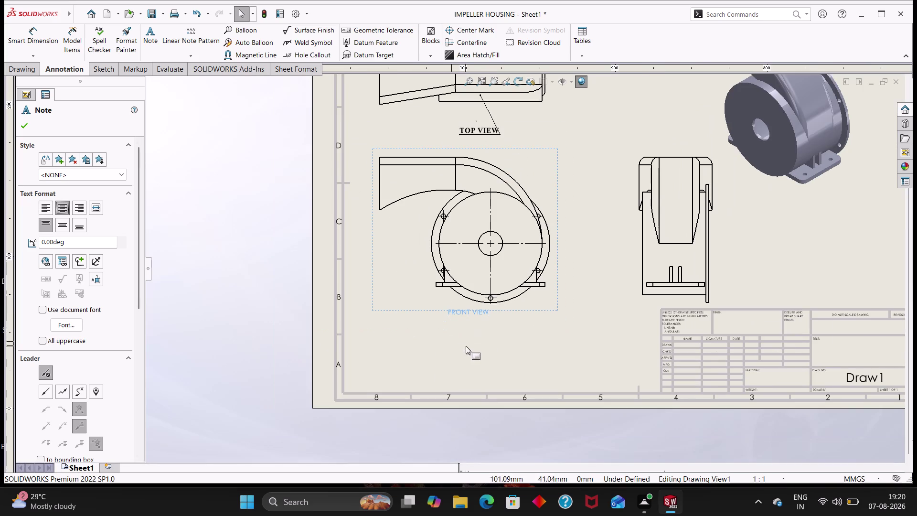
drag(449, 309, 470, 313)
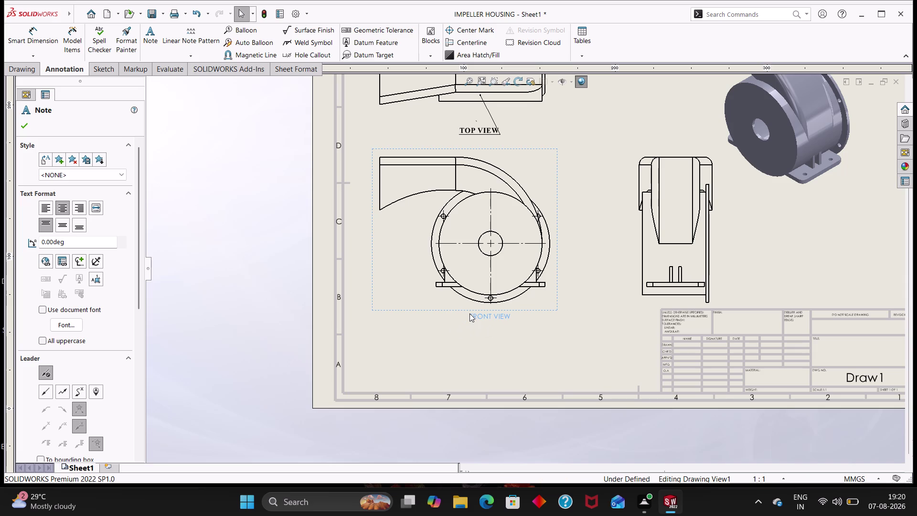
drag(470, 313, 465, 313)
key(Escape)
key(Escape)
key(Escape)
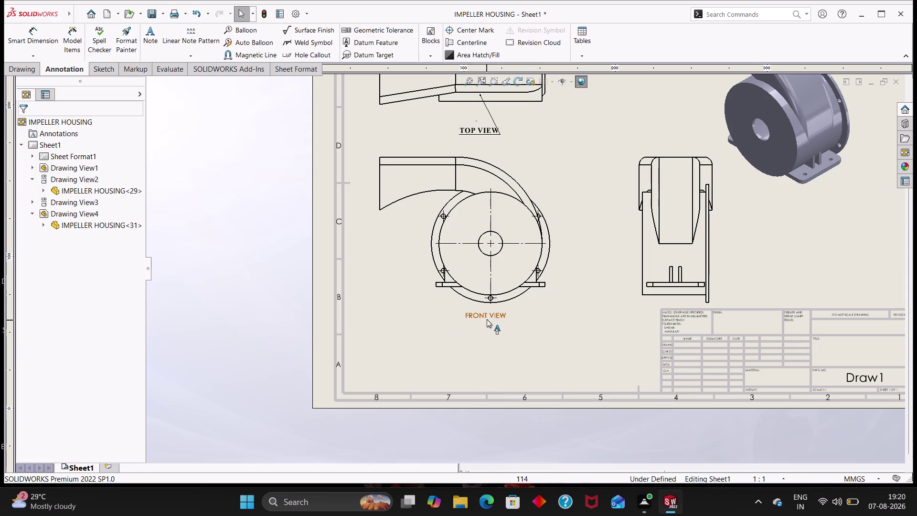
Recolour the FRONT VIEW label black and make it bold.
double_click(485, 316)
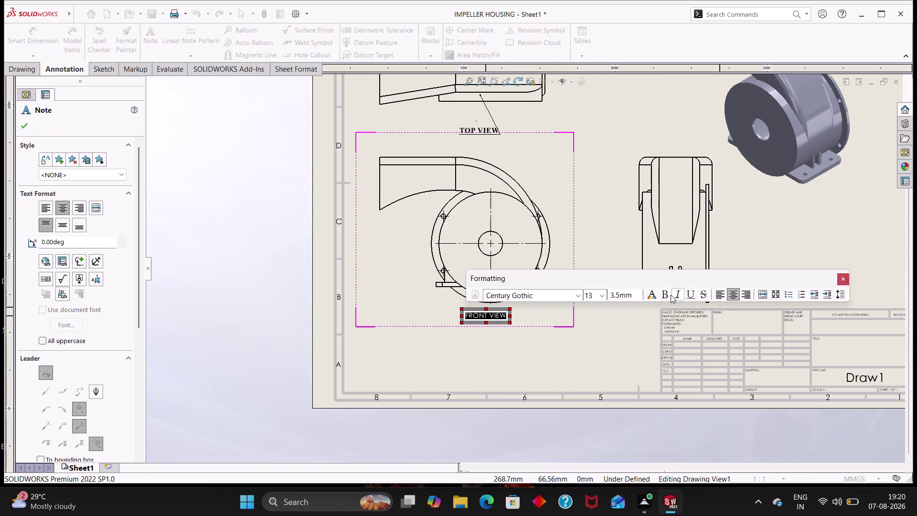
click(654, 296)
click(420, 287)
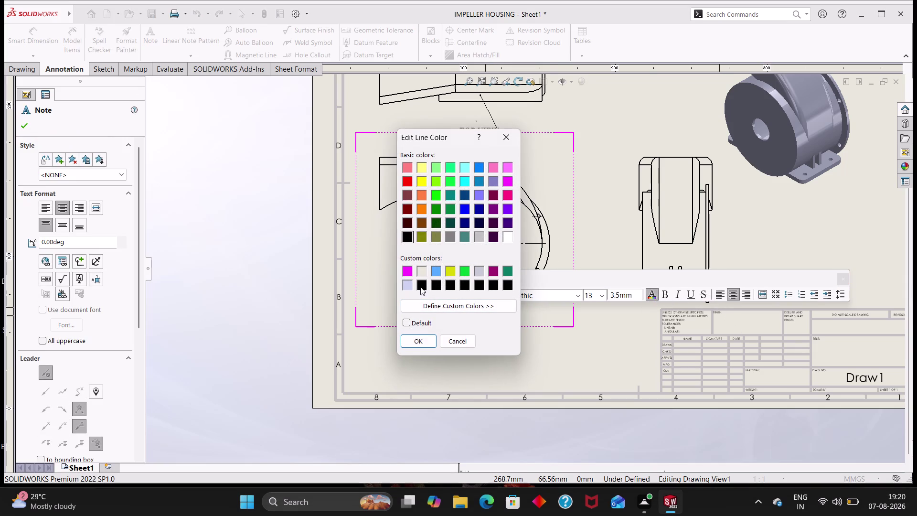
click(414, 337)
click(522, 349)
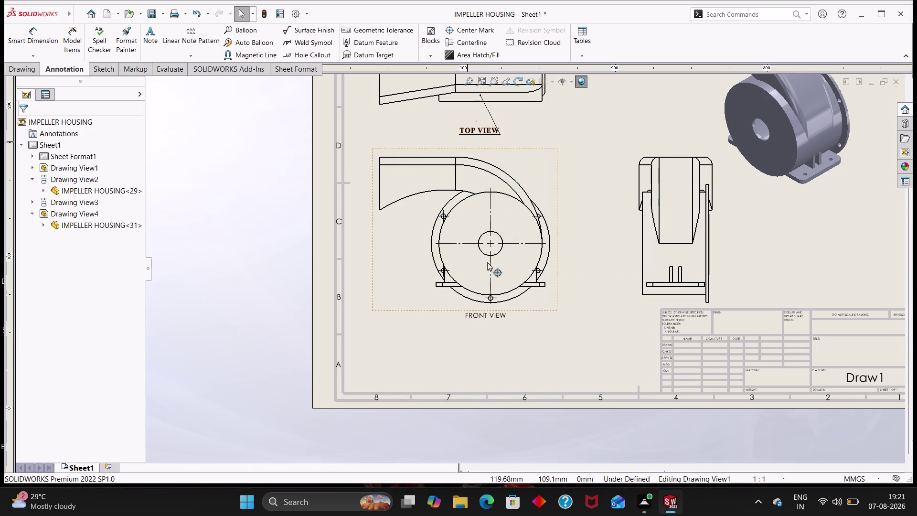
key(Escape)
double_click(491, 317)
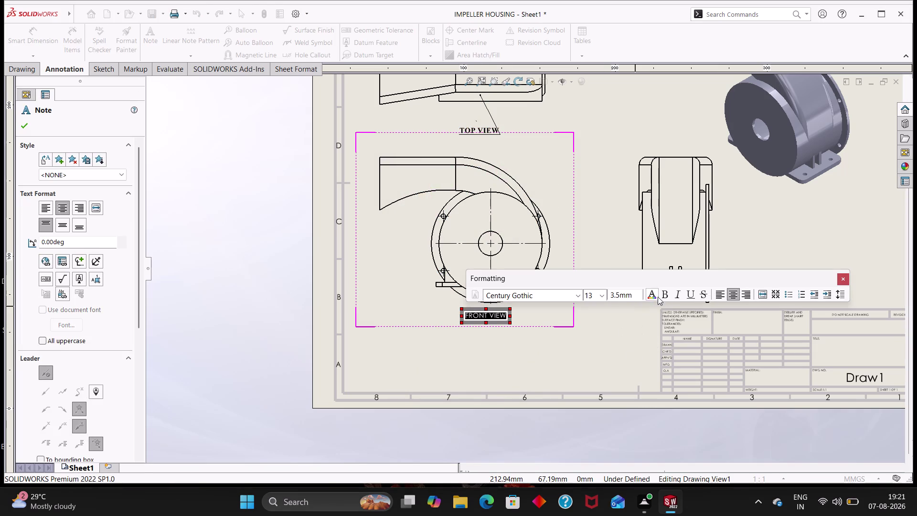
click(667, 294)
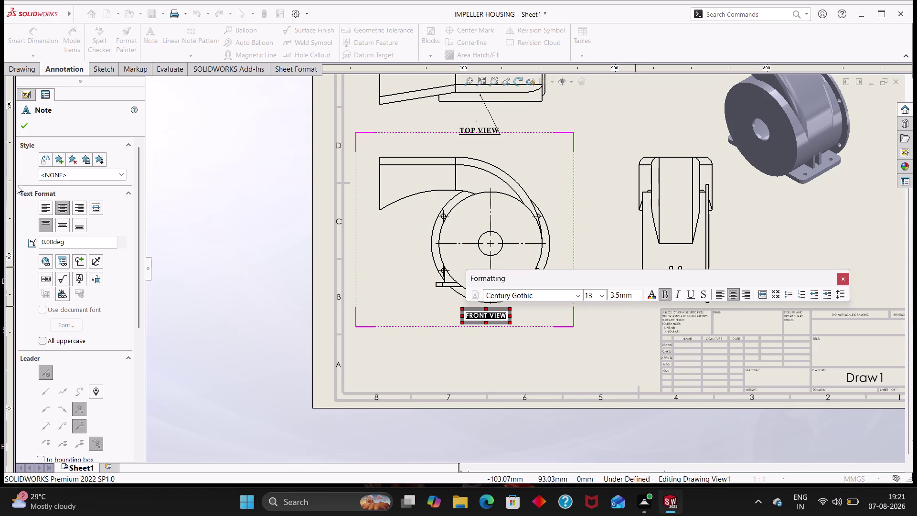
click(23, 128)
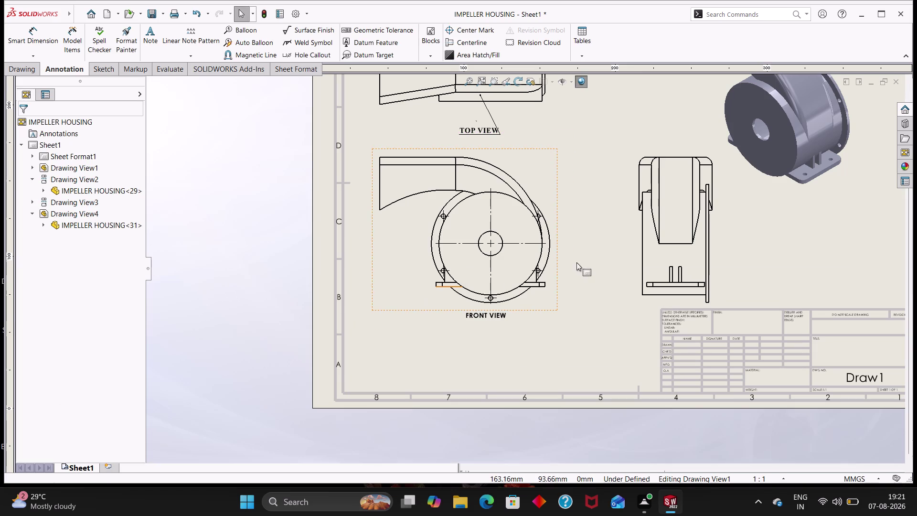
scroll(up, 3)
Fit the whole sheet in view and move the side view toward the right edge.
scroll(down, 3)
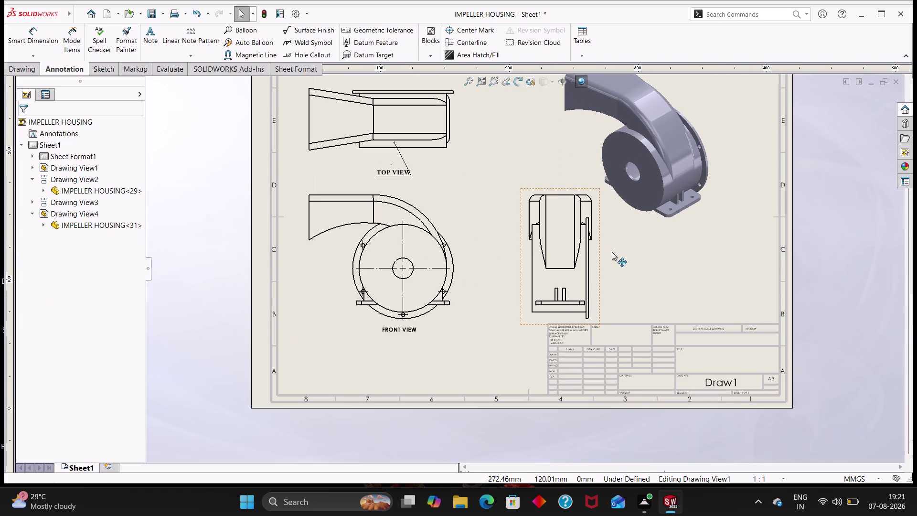
scroll(down, 3)
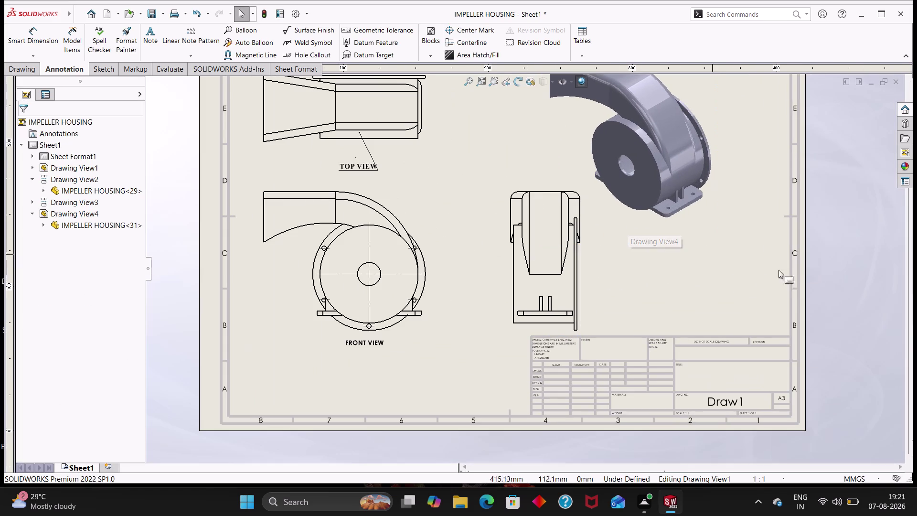
scroll(up, 3)
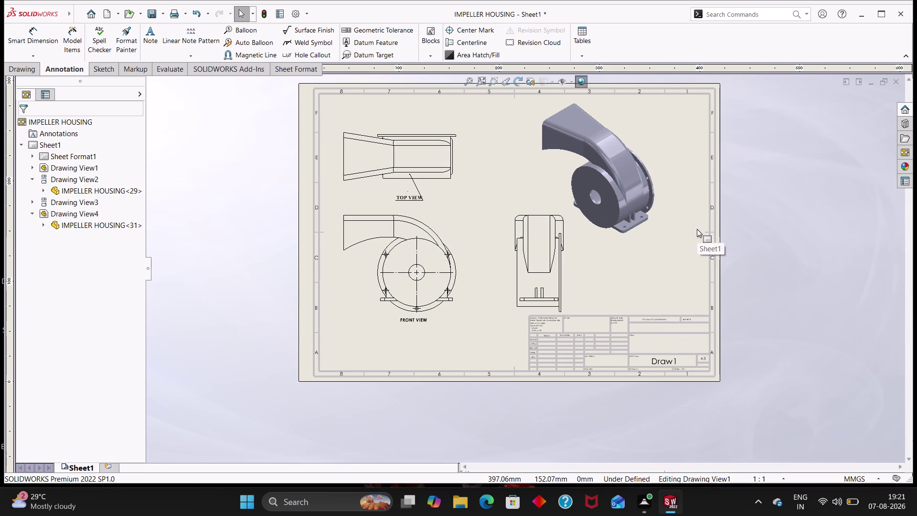
middle_drag(696, 231, 676, 268)
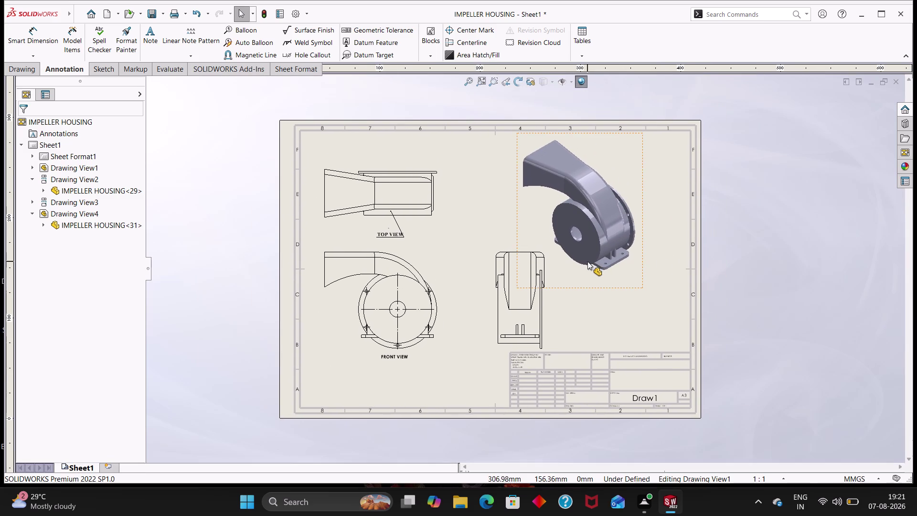
scroll(down, 3)
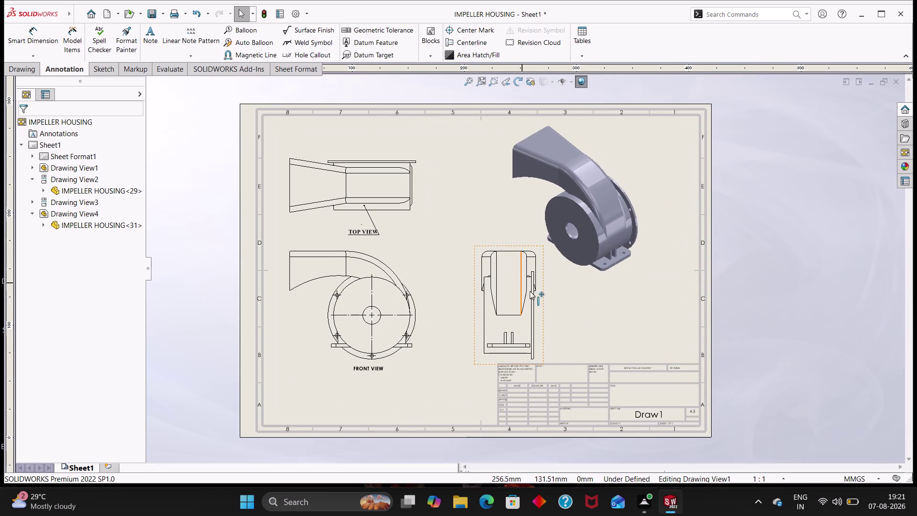
drag(544, 300, 695, 329)
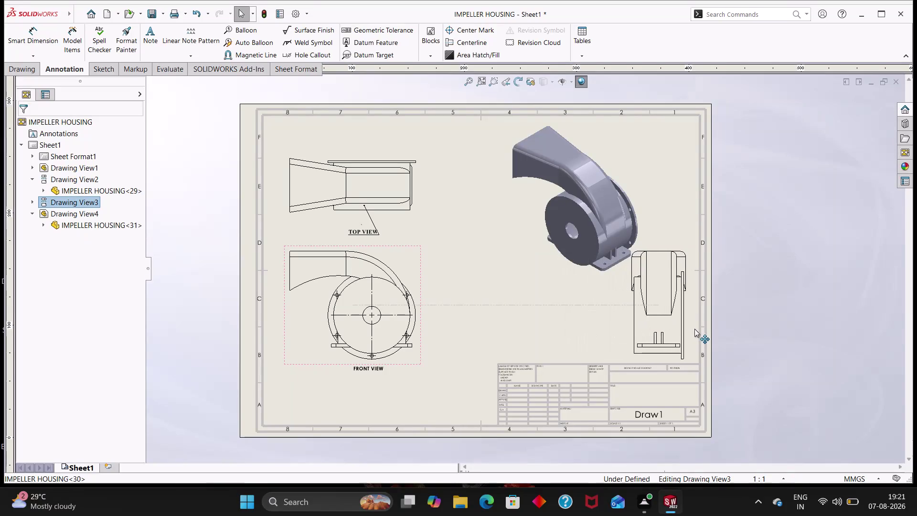
drag(694, 329, 692, 332)
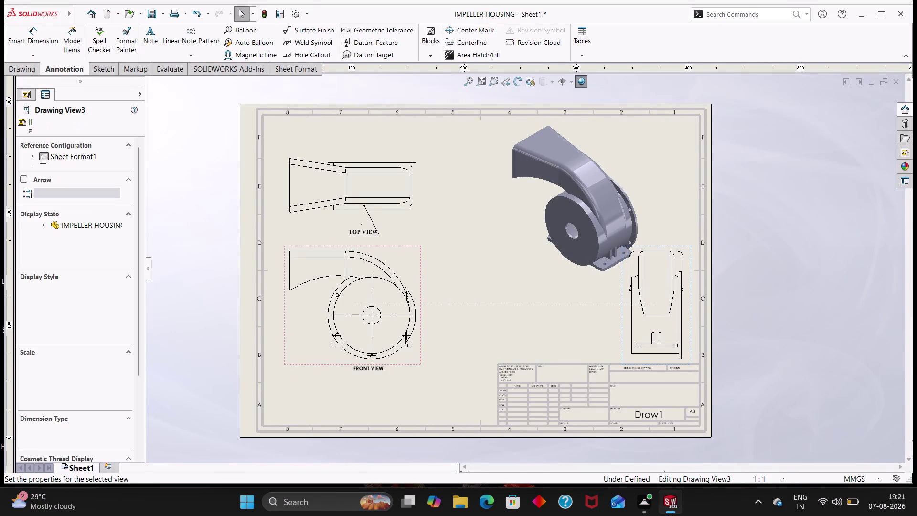
key(Escape)
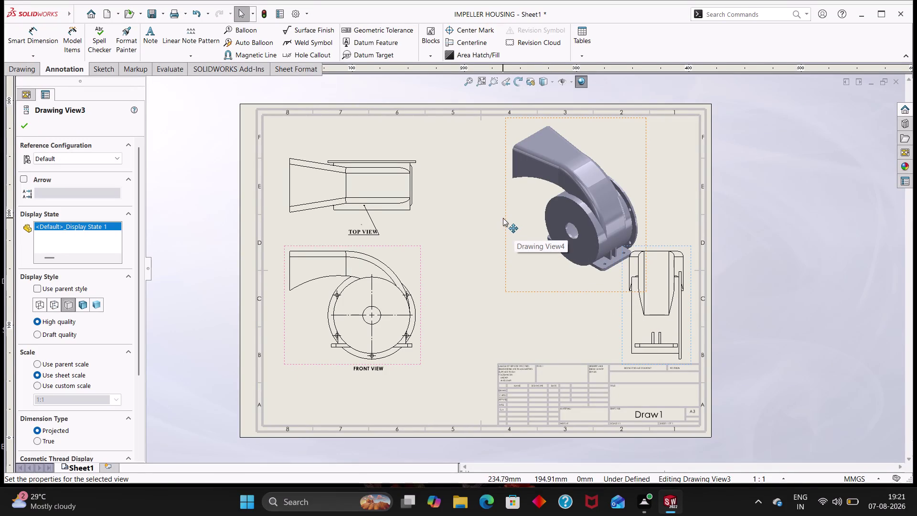
Move the shaded isometric view to the upper right of the sheet.
drag(503, 218, 463, 241)
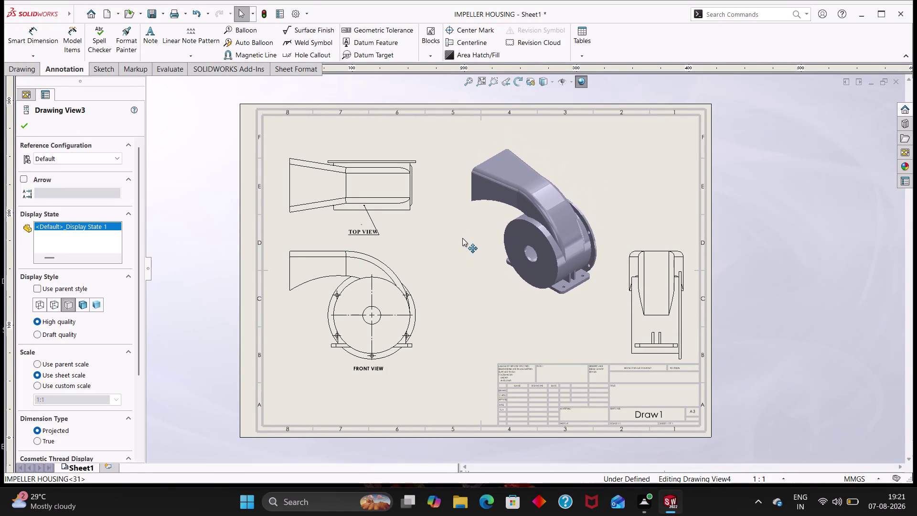
drag(463, 241, 533, 205)
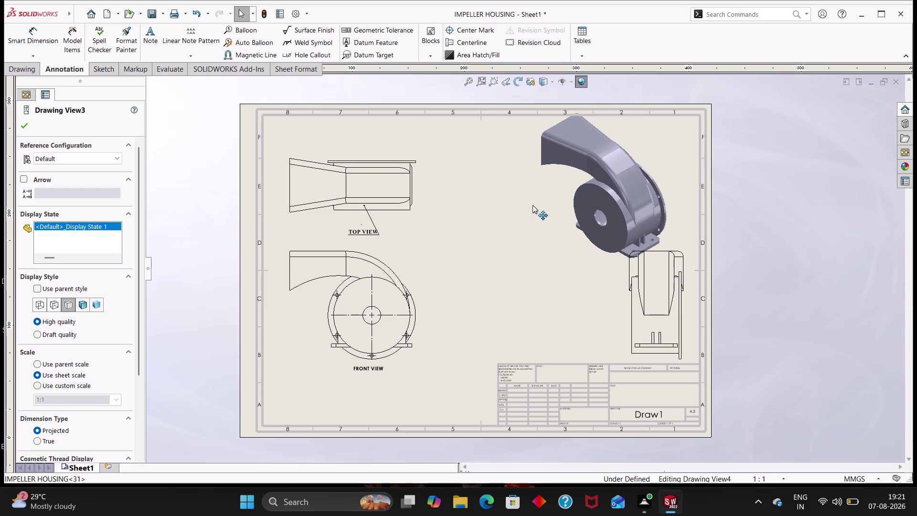
drag(533, 205, 556, 217)
key(Escape)
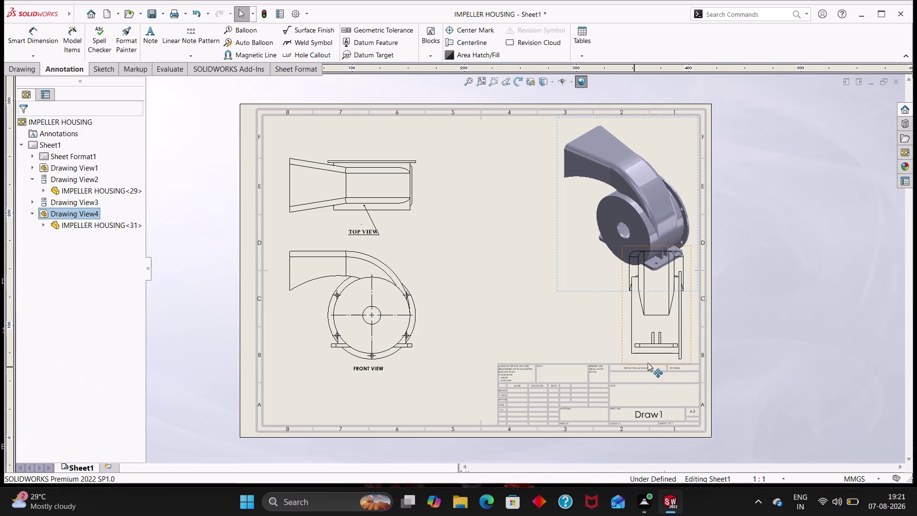
drag(621, 331, 531, 313)
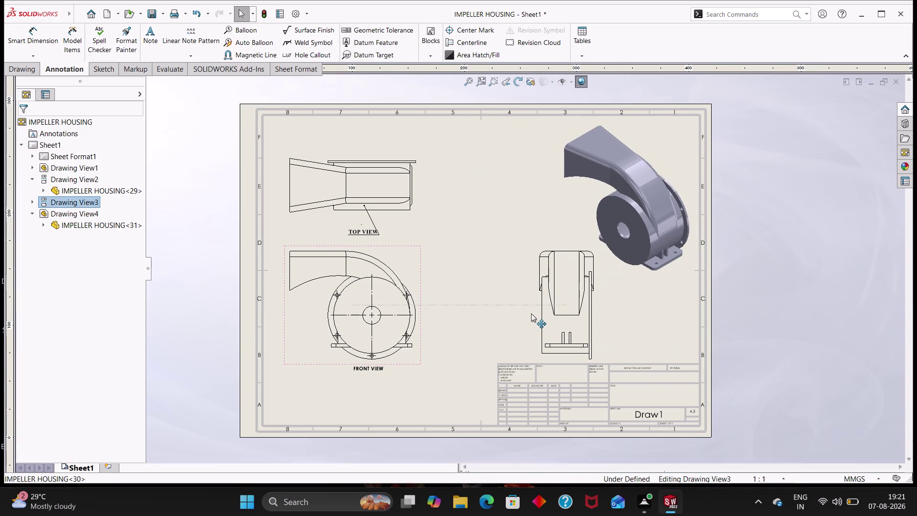
Shift the side view beside the front view and select the isometric view.
drag(531, 314, 524, 307)
key(Escape)
key(Escape)
key(Escape)
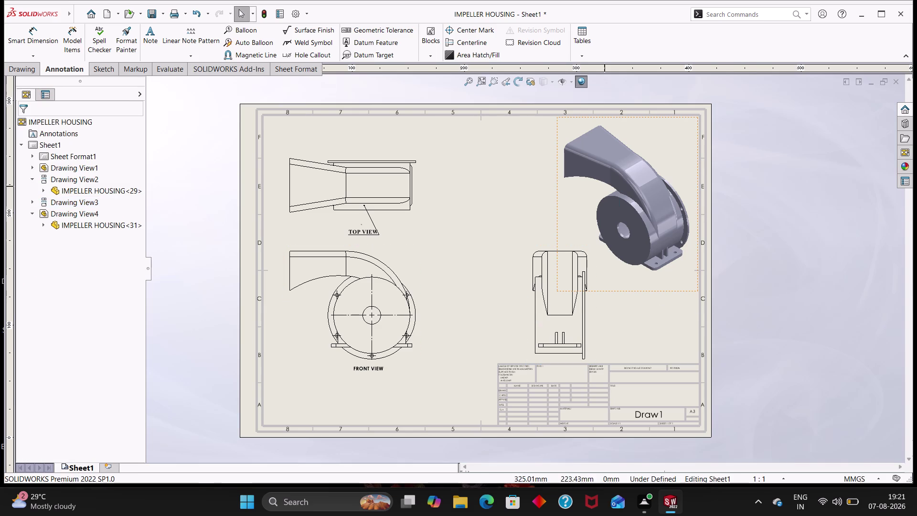
click(617, 186)
key(Escape)
key(Escape)
key(Escape)
key(Escape)
key(Escape)
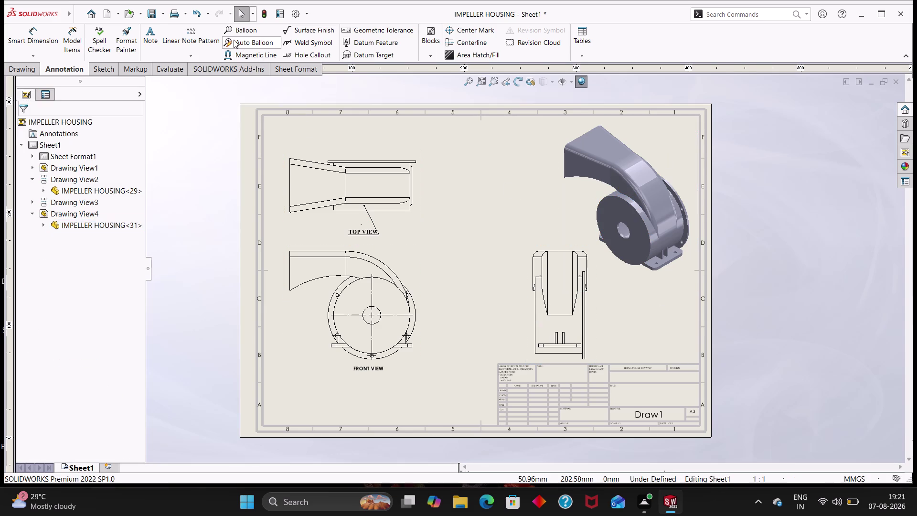
click(152, 34)
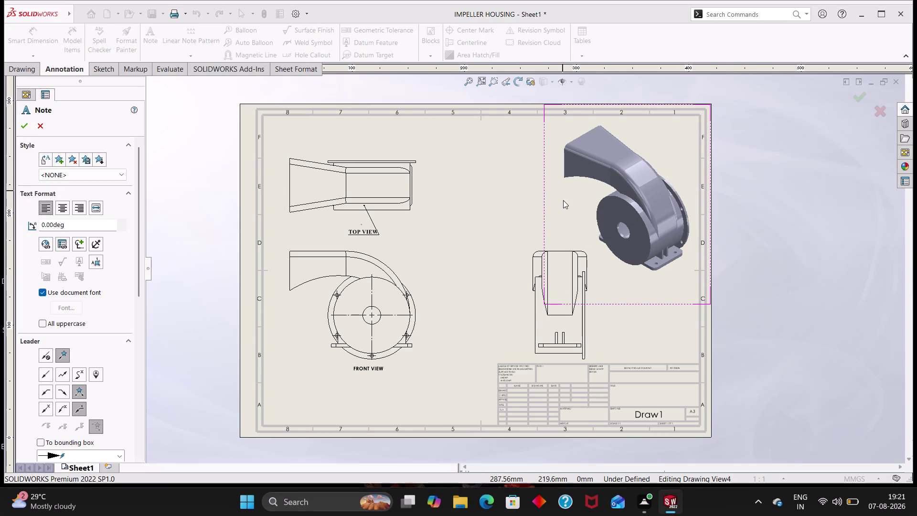
Add a leader note beside the isometric view reading 'ISOMETRIC VIEW'.
click(570, 165)
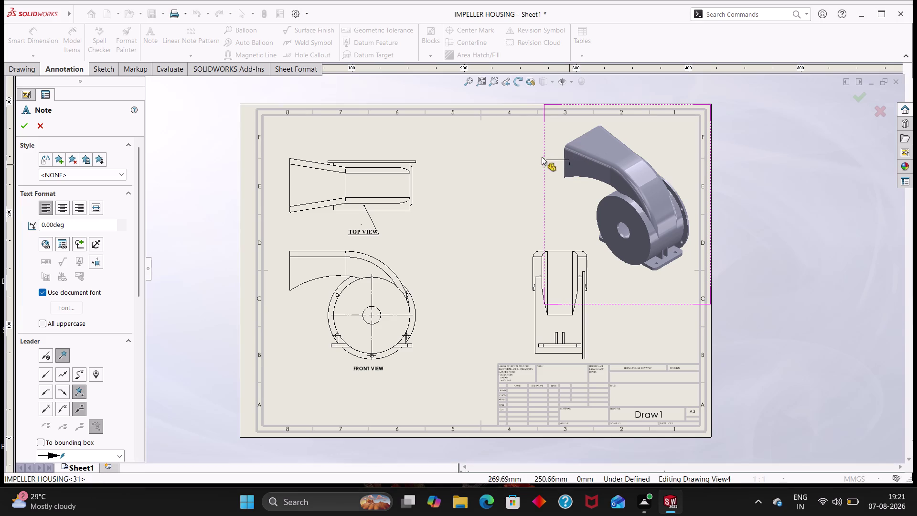
click(525, 141)
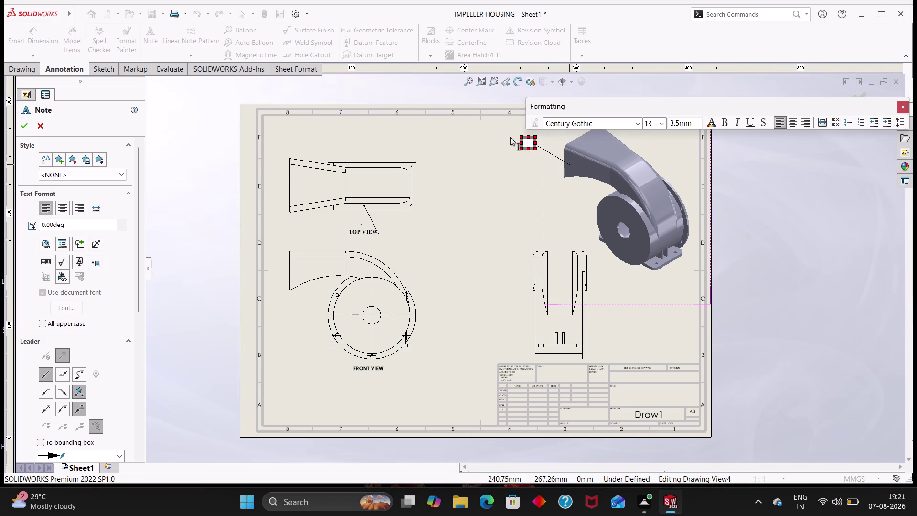
key(i)
text(SOME)
text(TTIC)
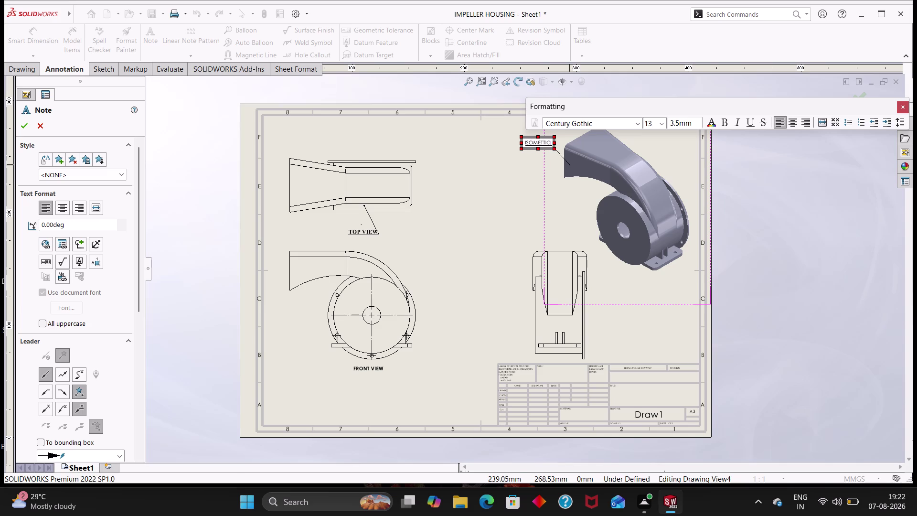
key(BackSpace)
key(BackSpace)
key(BackSpace)
text(RIC)
key(space)
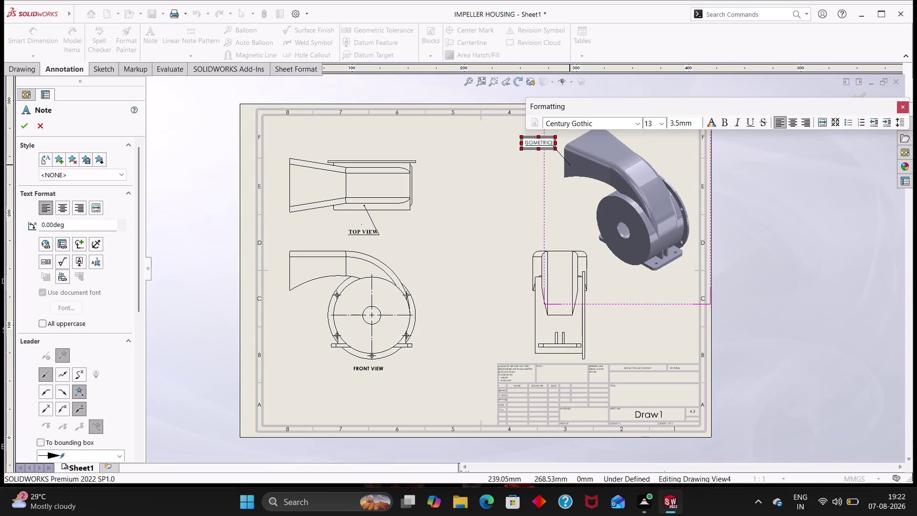
text(VIEW)
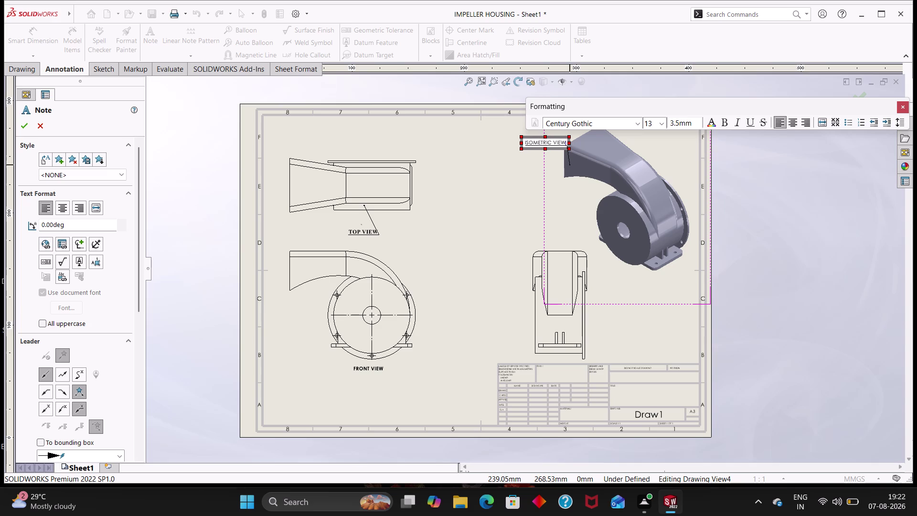
Set the ISOMETRIC VIEW label to bold Times New Roman.
click(640, 126)
key(t)
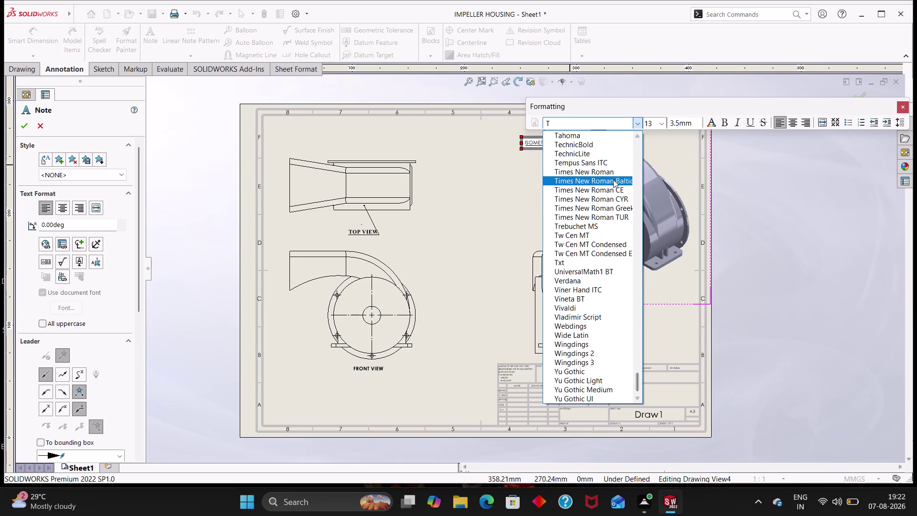
click(602, 173)
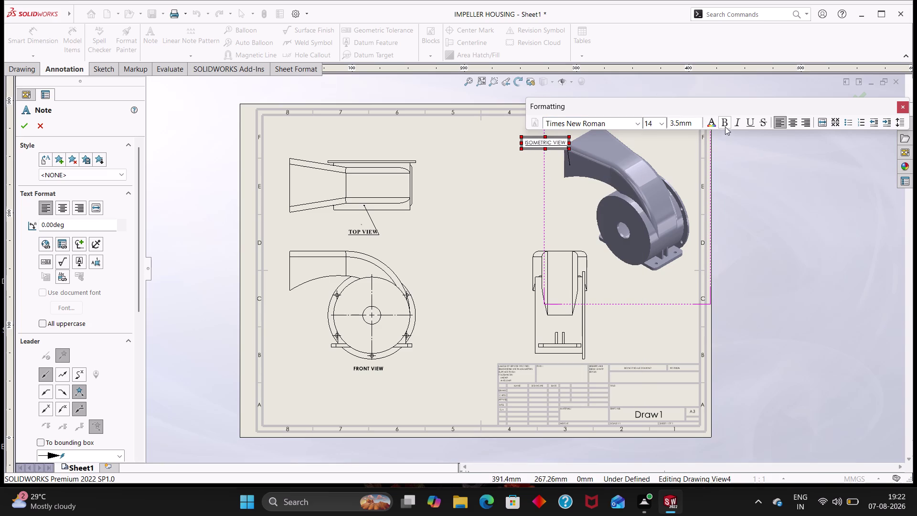
click(725, 124)
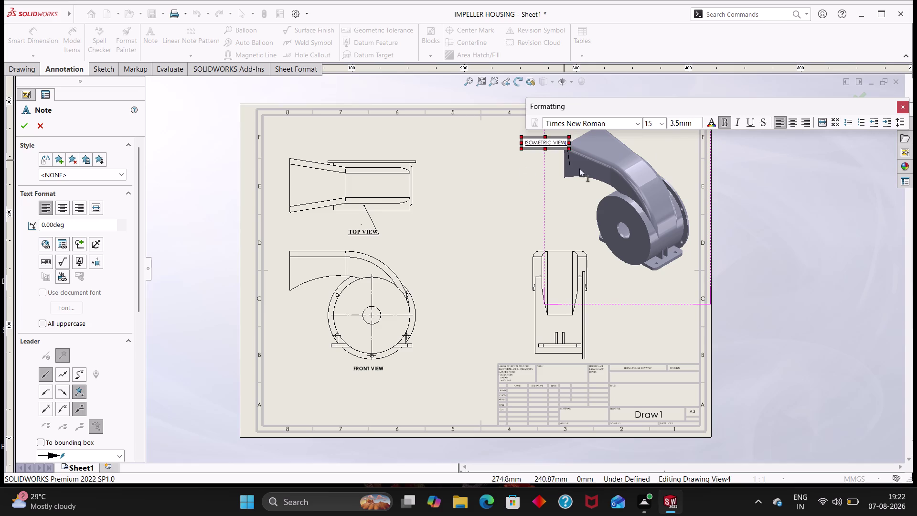
click(22, 129)
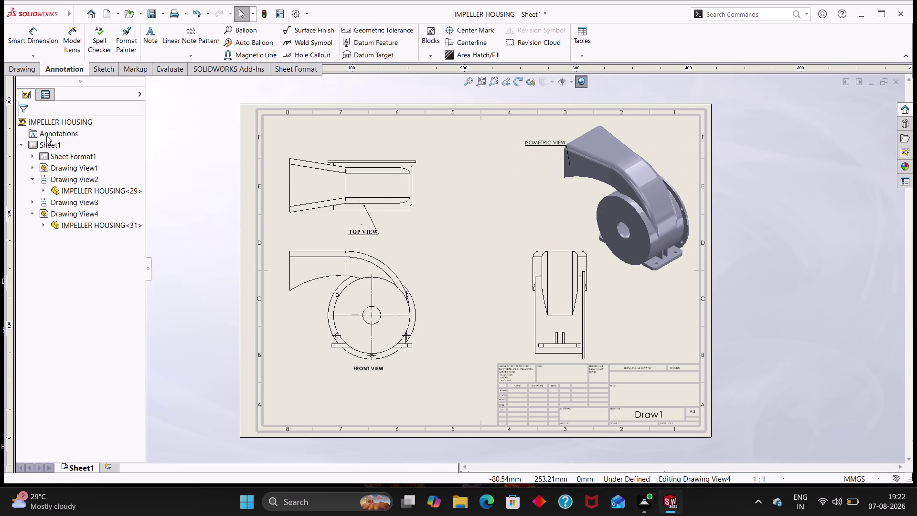
Centre the label and reapply Times New Roman, size 15 and bold.
double_click(551, 144)
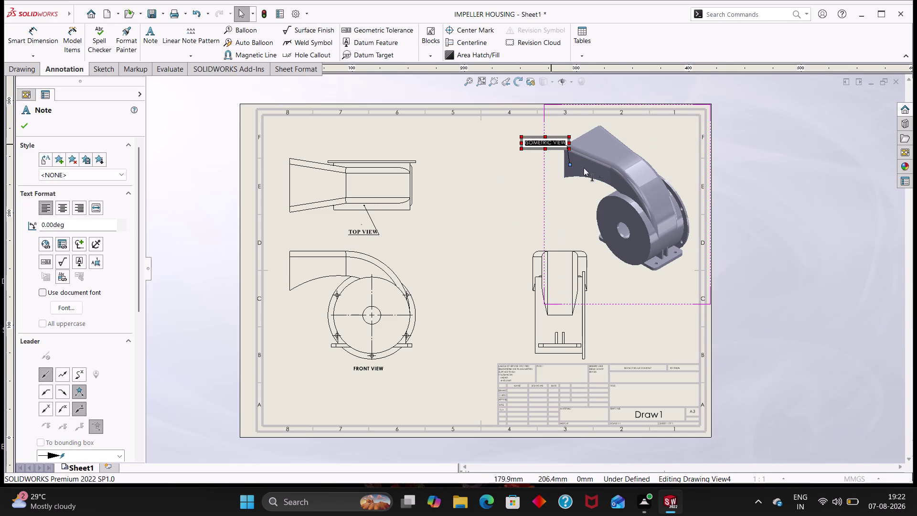
click(64, 211)
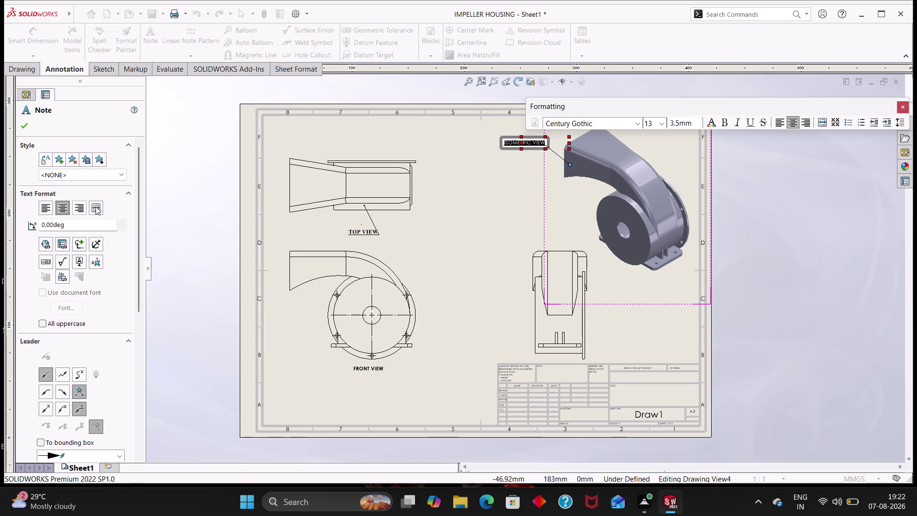
click(634, 127)
key(t)
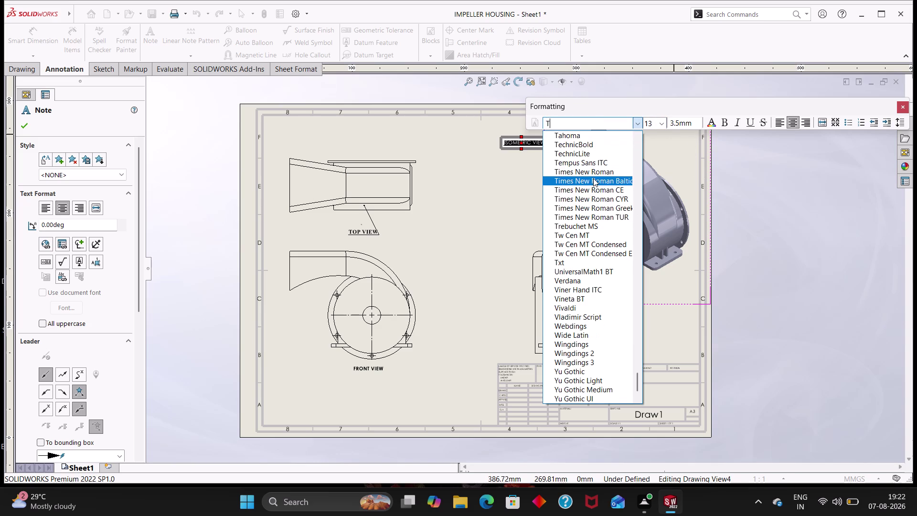
click(599, 174)
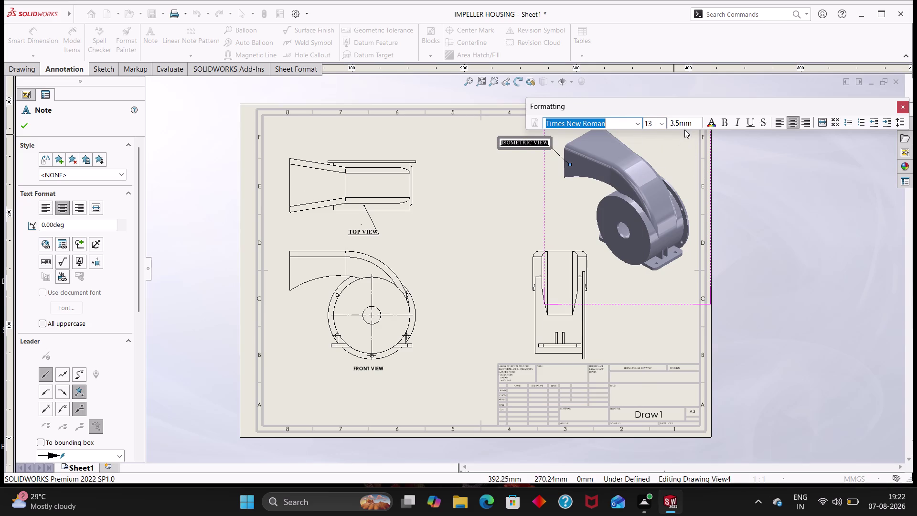
click(722, 124)
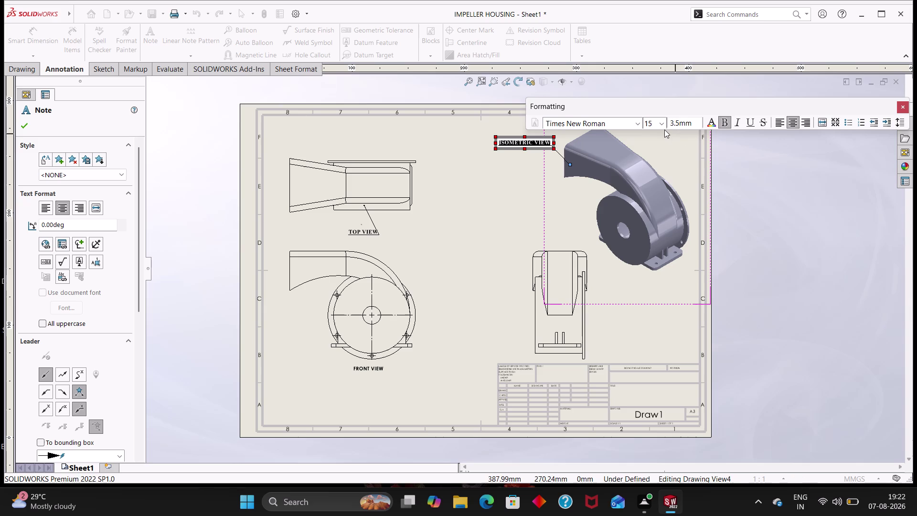
click(27, 126)
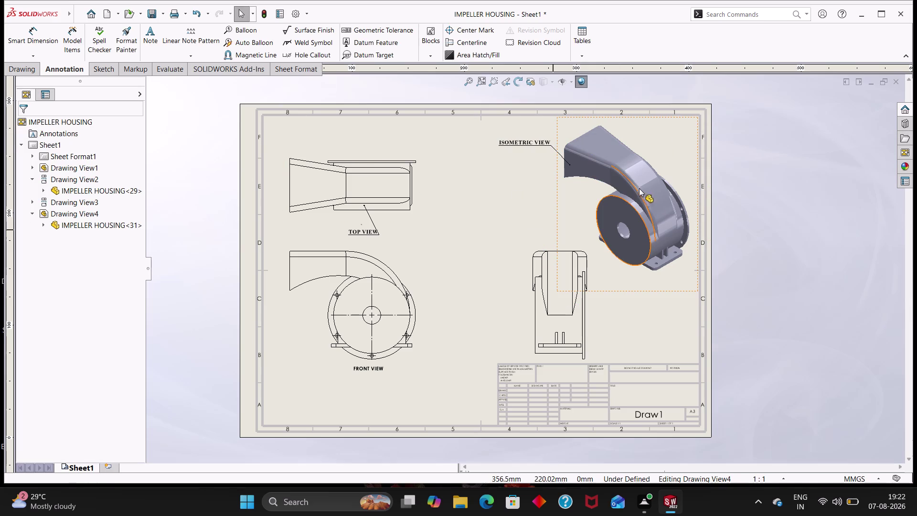
Exit the label edit and clear the selection on the sheet.
click(815, 262)
key(Escape)
key(Escape)
key(Escape)
key(Escape)
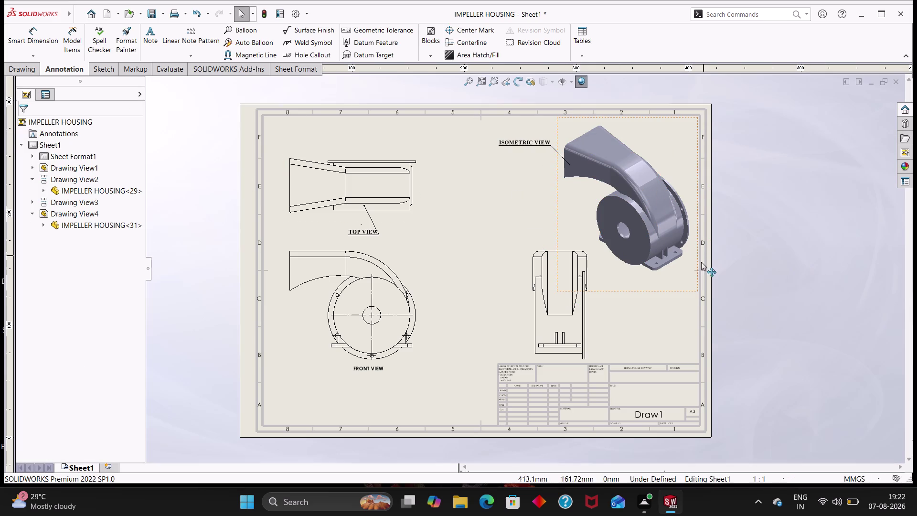
click(644, 398)
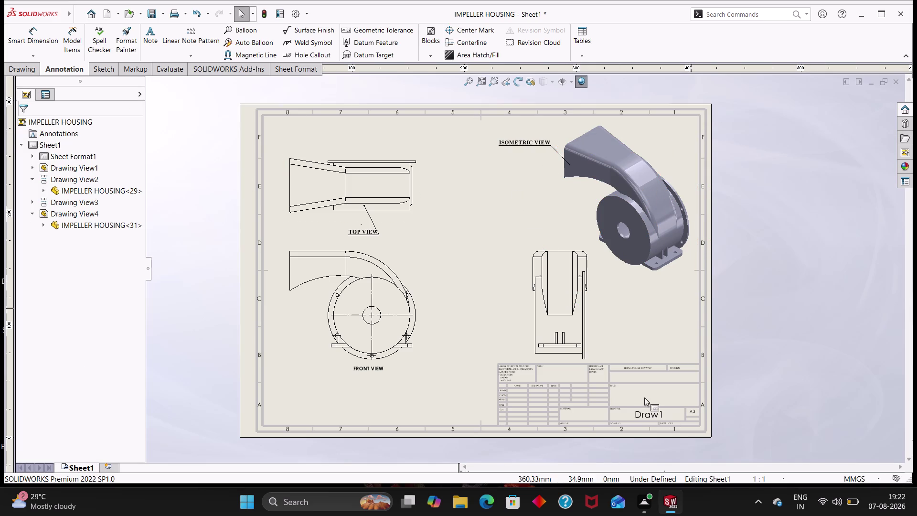
key(Escape)
key(Escape)
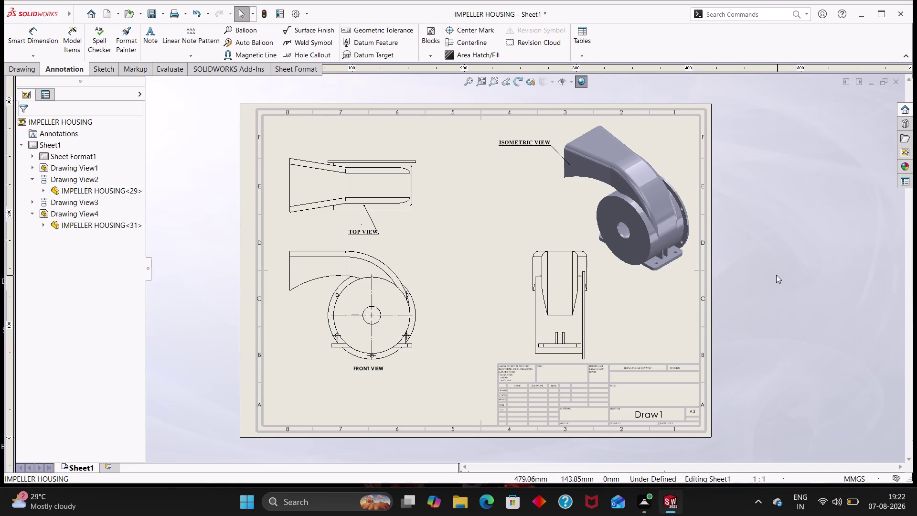
Review the print settings and page setup, then print from Print Preview.
key(ctrl+p)
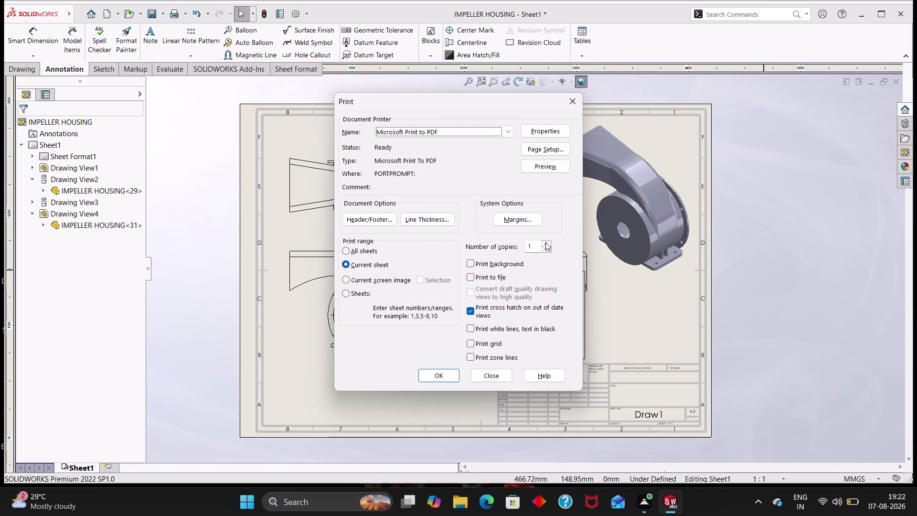
click(547, 148)
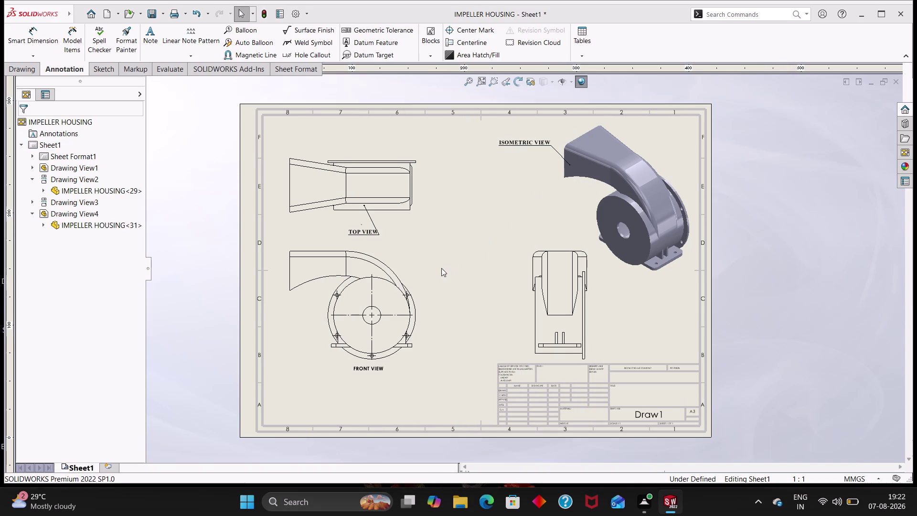
click(367, 226)
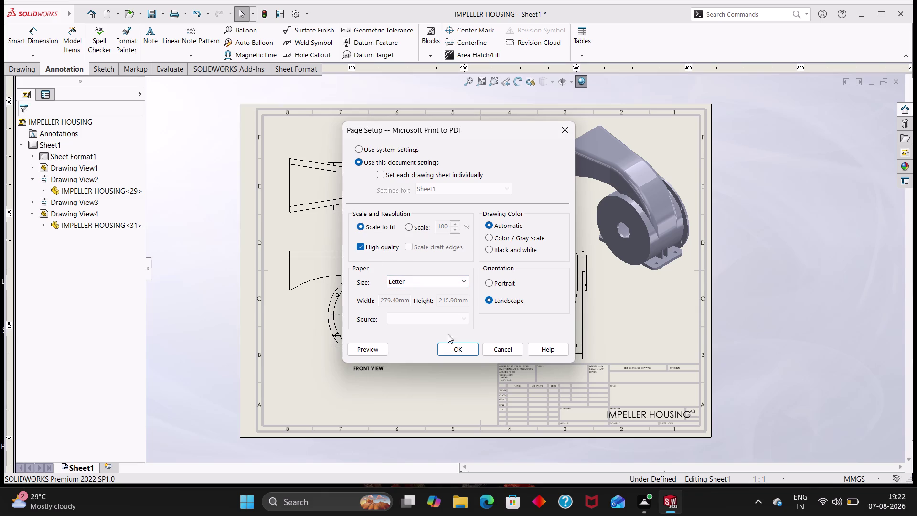
click(373, 348)
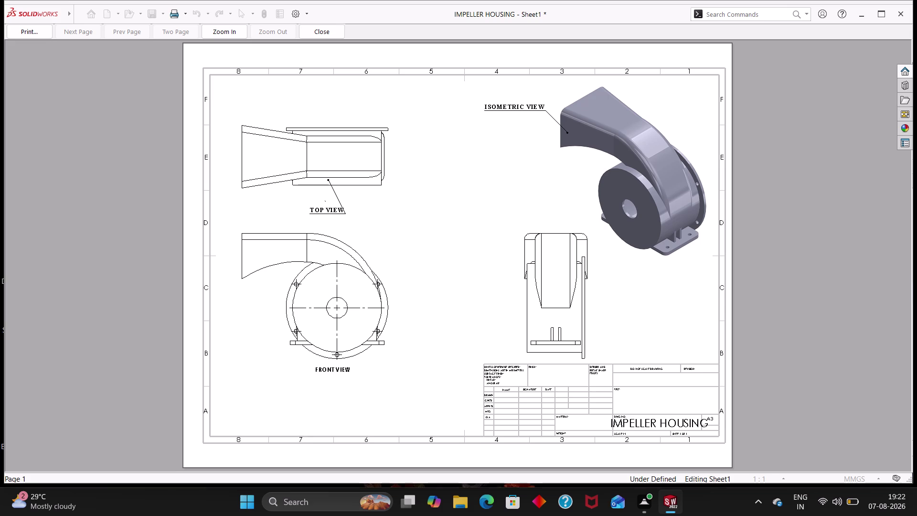
click(25, 32)
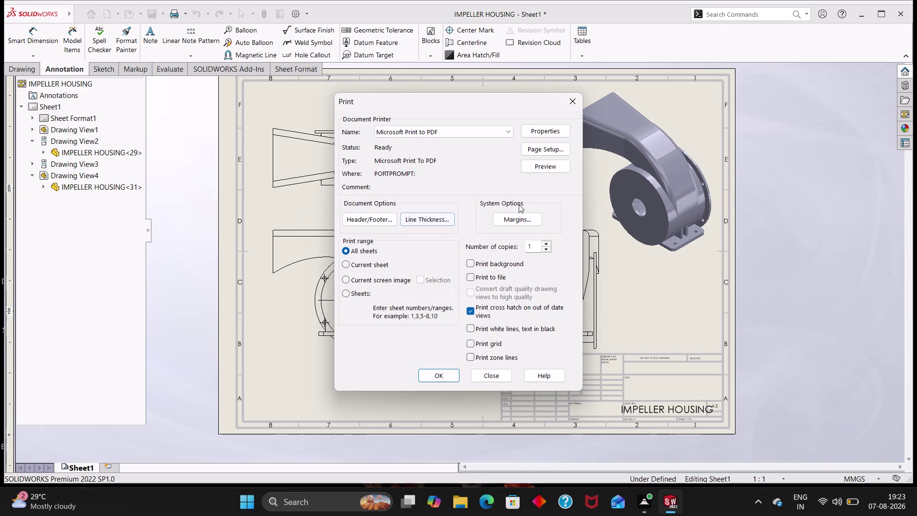
Print the drawing to a PDF named 'IMPELLER HOUSING' on the Desktop.
click(439, 375)
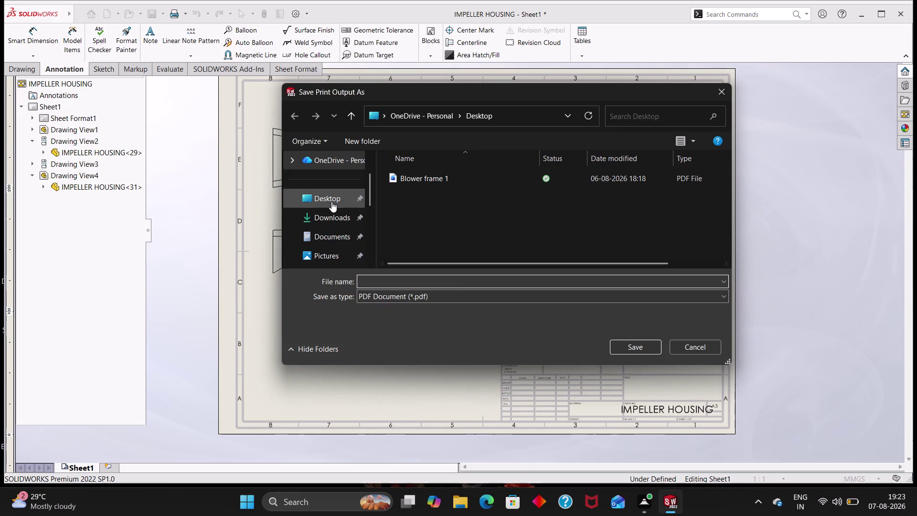
click(331, 201)
click(392, 283)
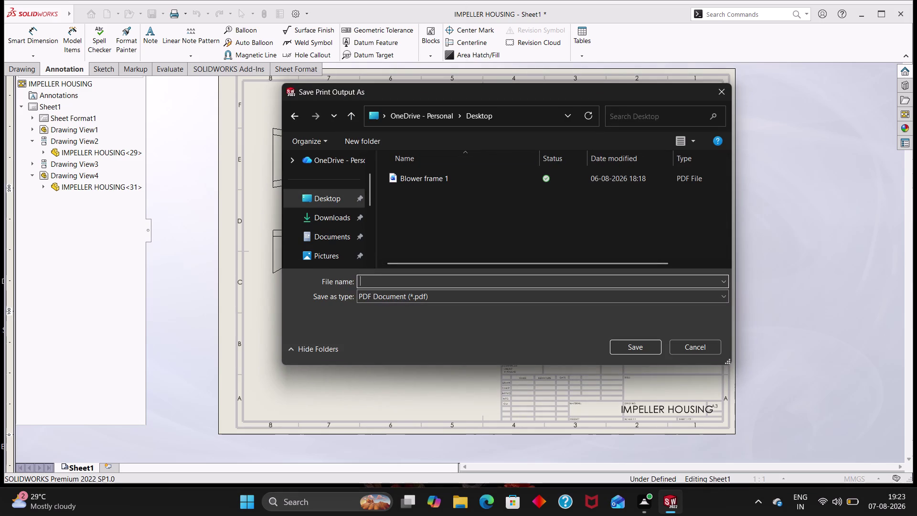
key(i)
key(m)
key(p)
key(e)
key(l)
text(LE)
text(R)
key(space)
text(H)
text(OUSI)
text(NG)
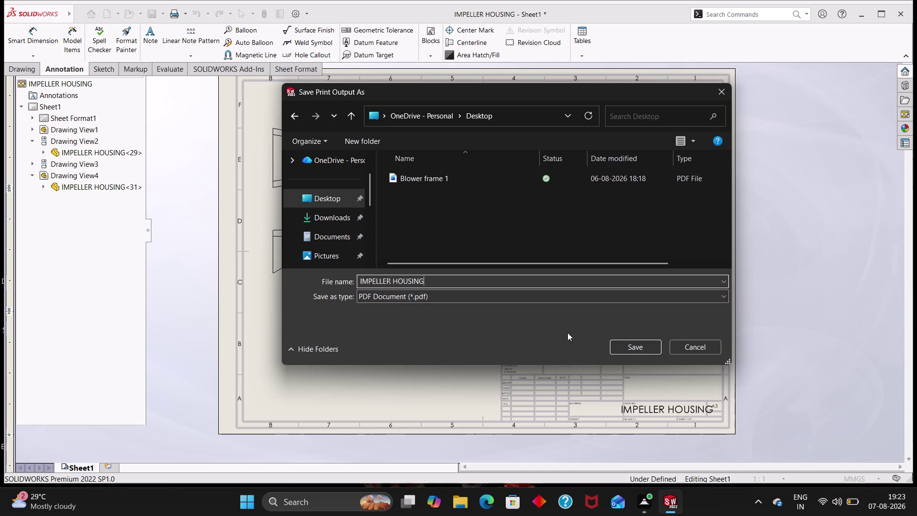
click(631, 349)
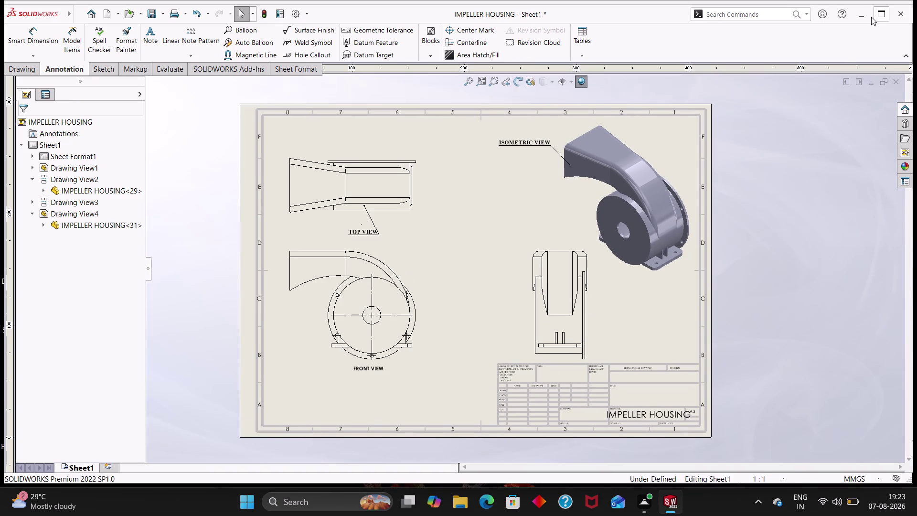
Close the drawing and save all modified files.
click(894, 14)
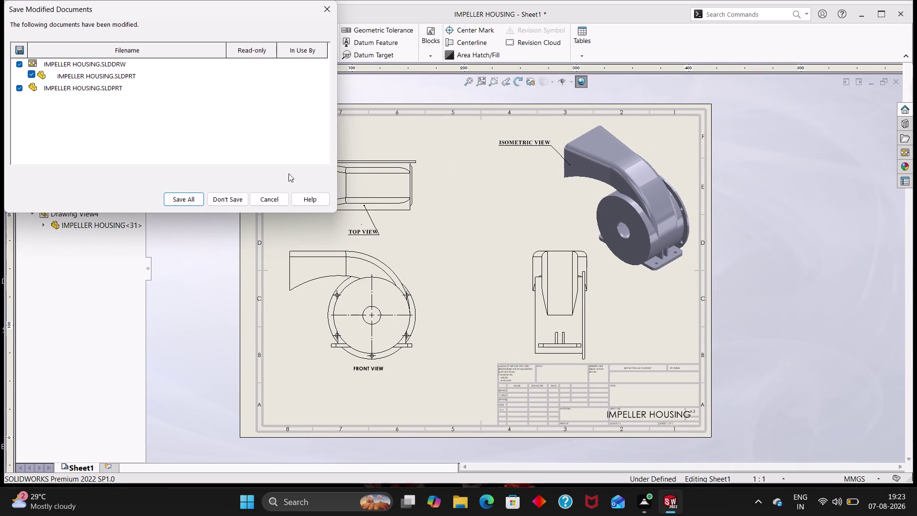
click(182, 200)
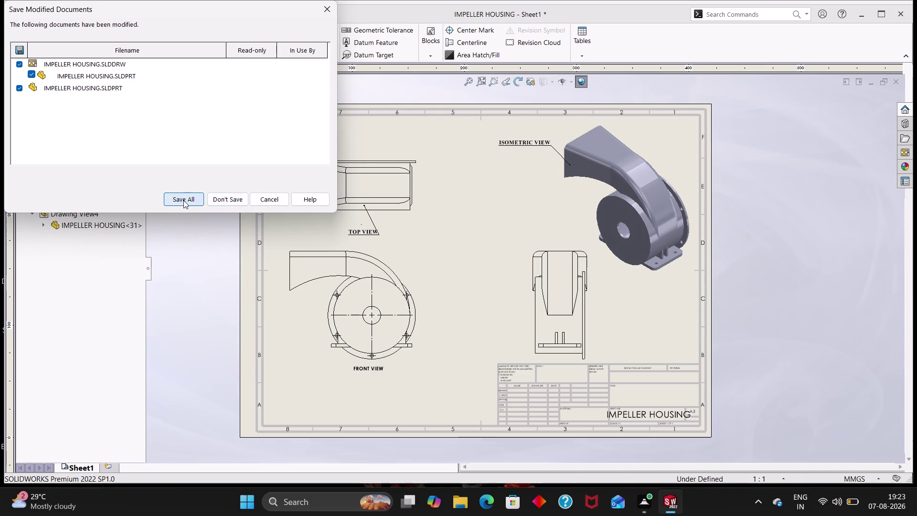
click(362, 264)
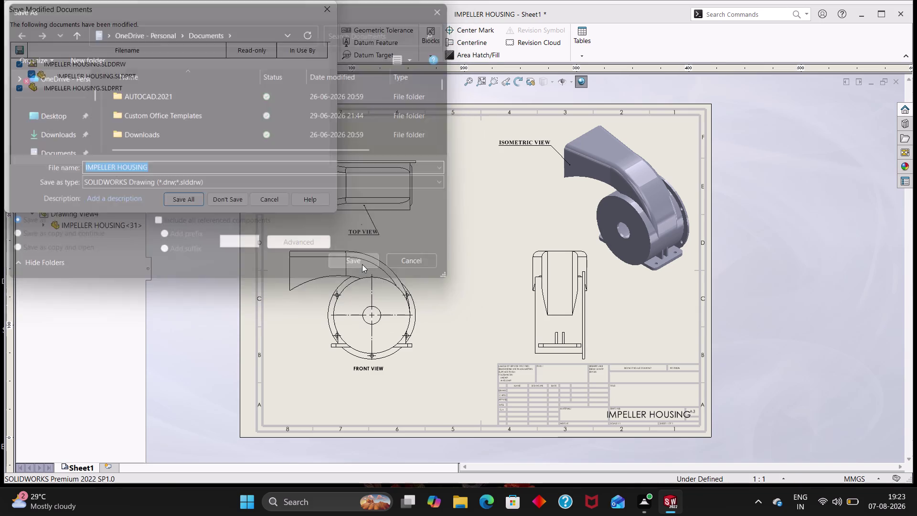